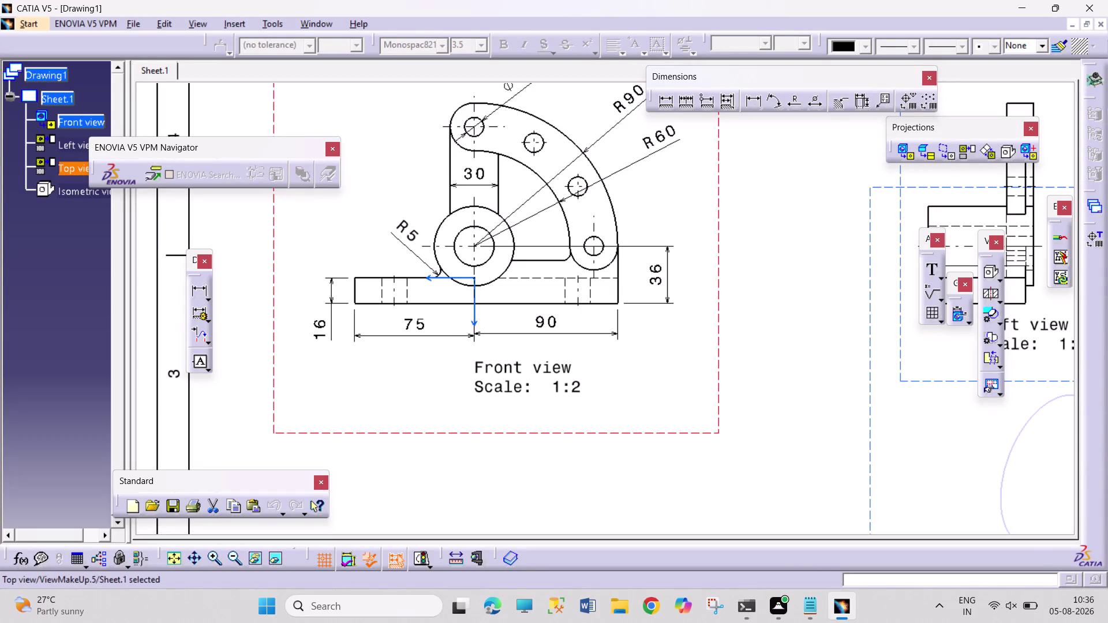
Add an R15 radius dimension to the lower-right arc and drag the R5 label outward.
click(798, 98)
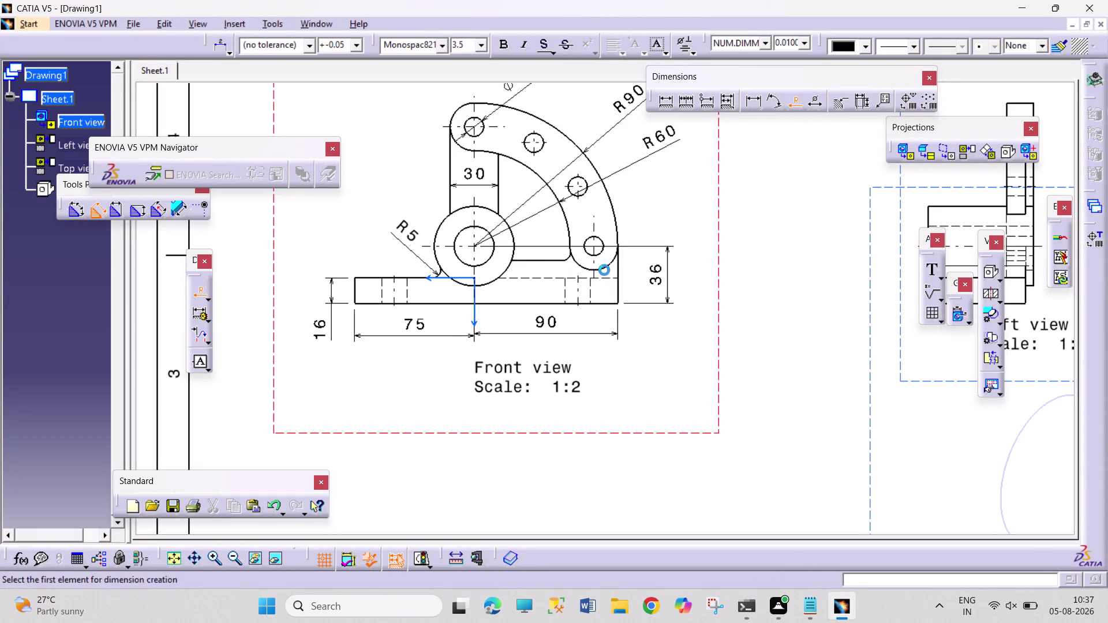
click(607, 266)
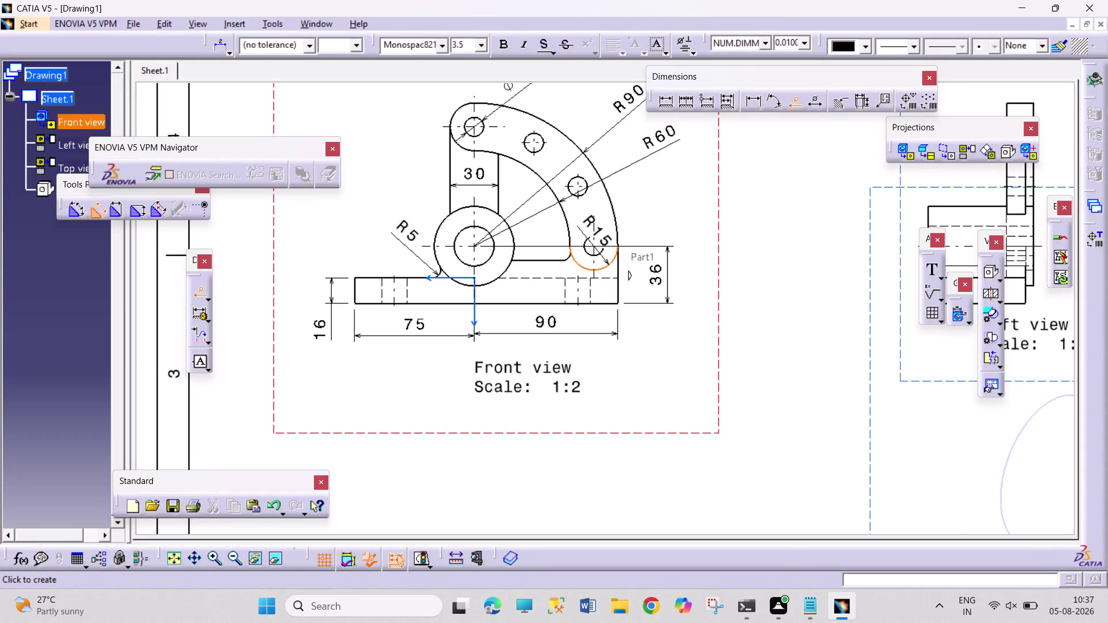
click(675, 232)
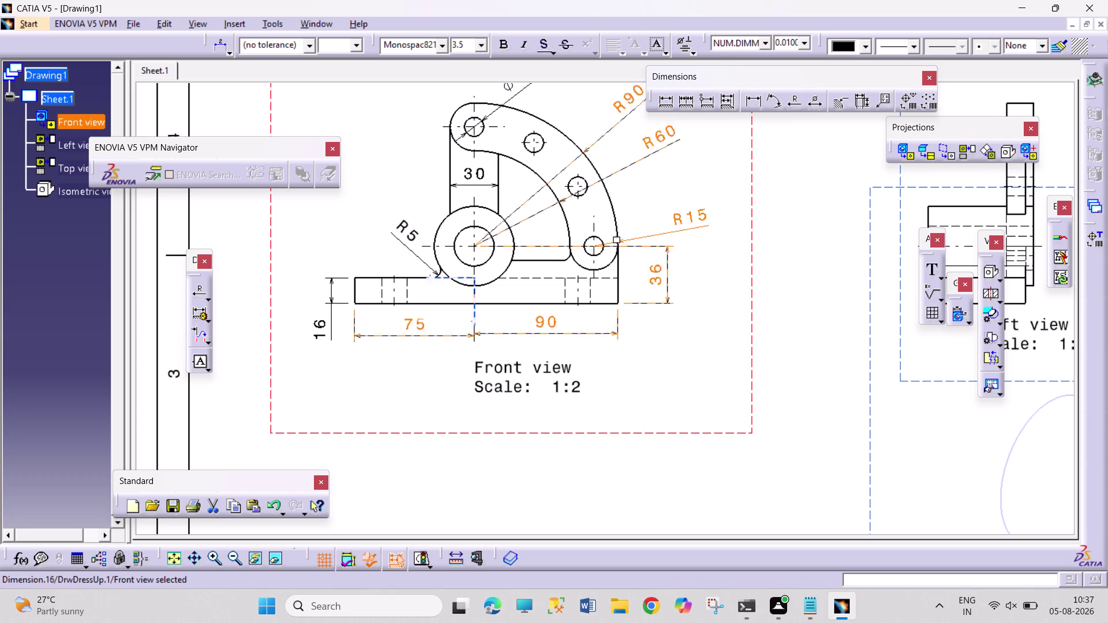
drag(412, 226, 400, 235)
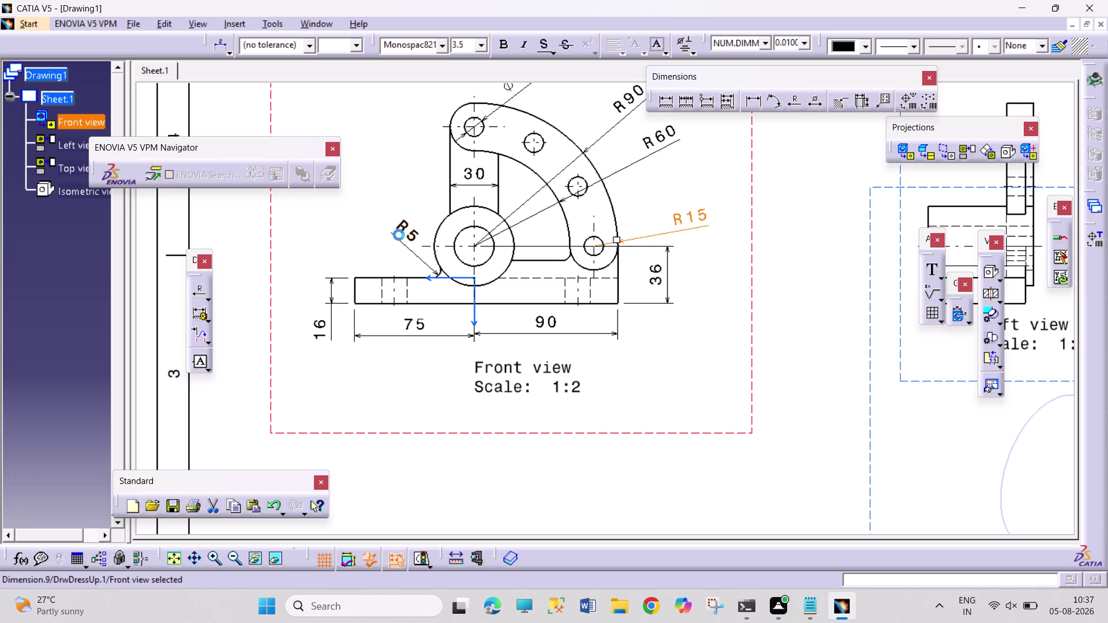
drag(399, 235, 387, 256)
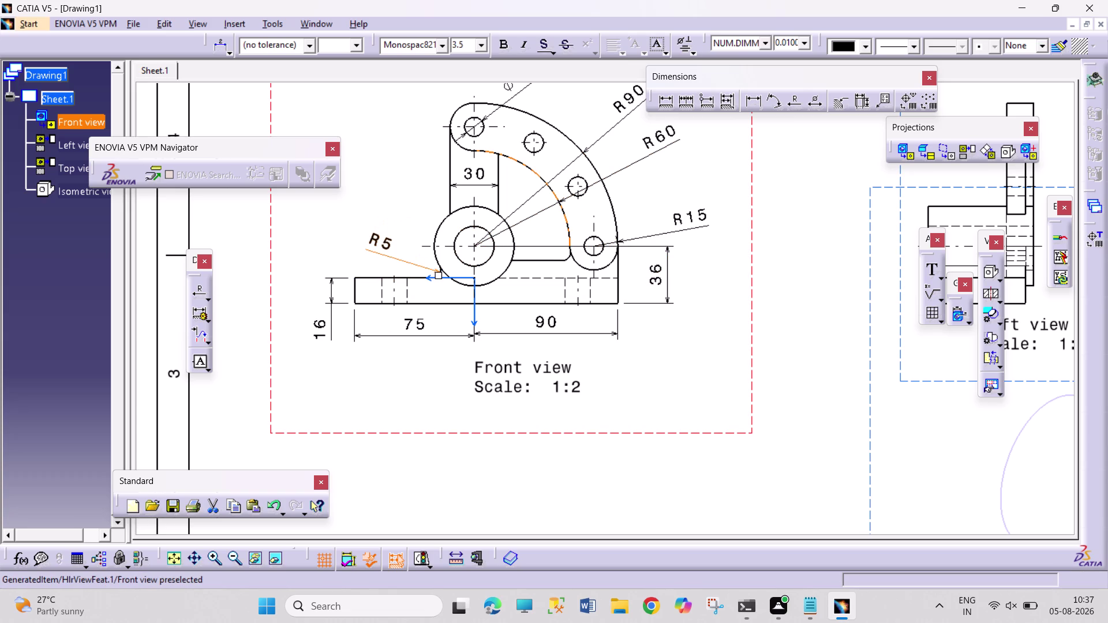
Add an R25 radius dimension to the central boss circle, discarding the stray R32.5.
click(793, 100)
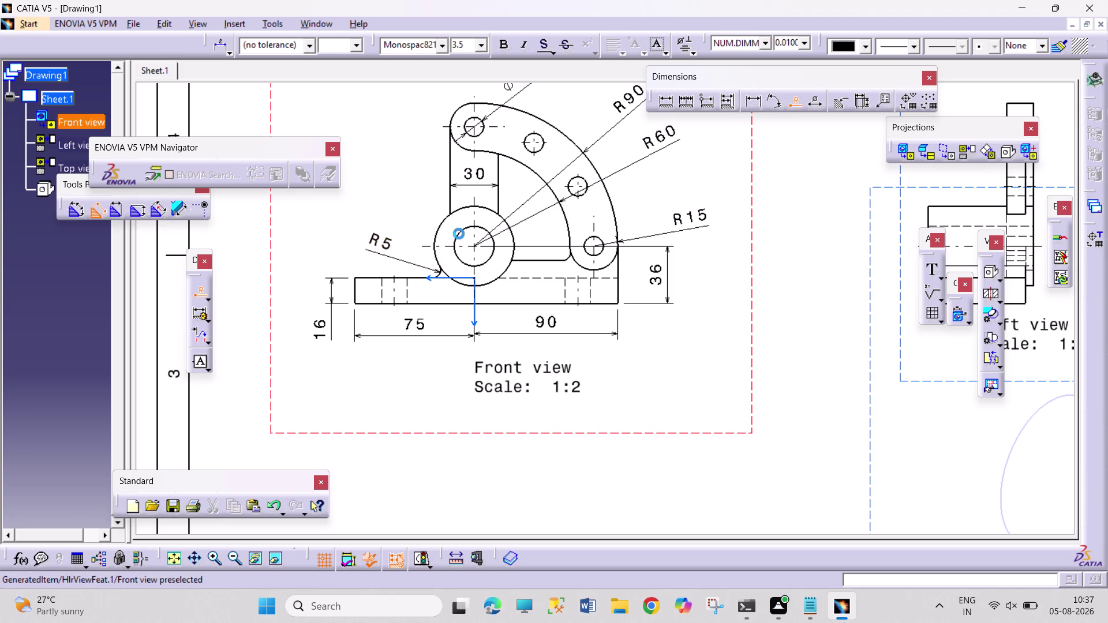
click(440, 223)
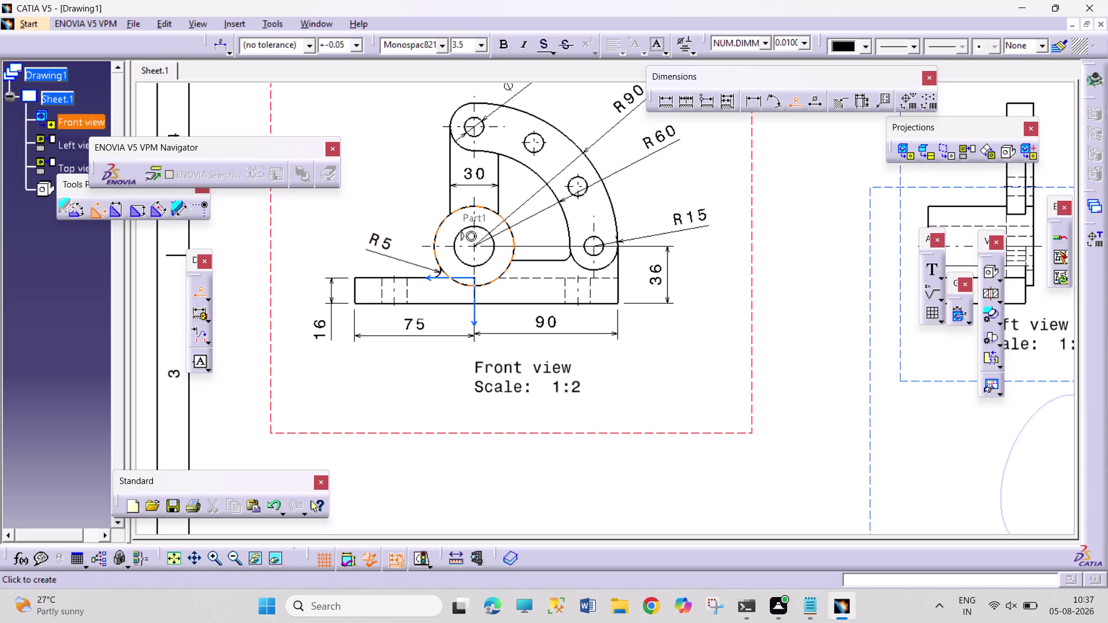
click(368, 204)
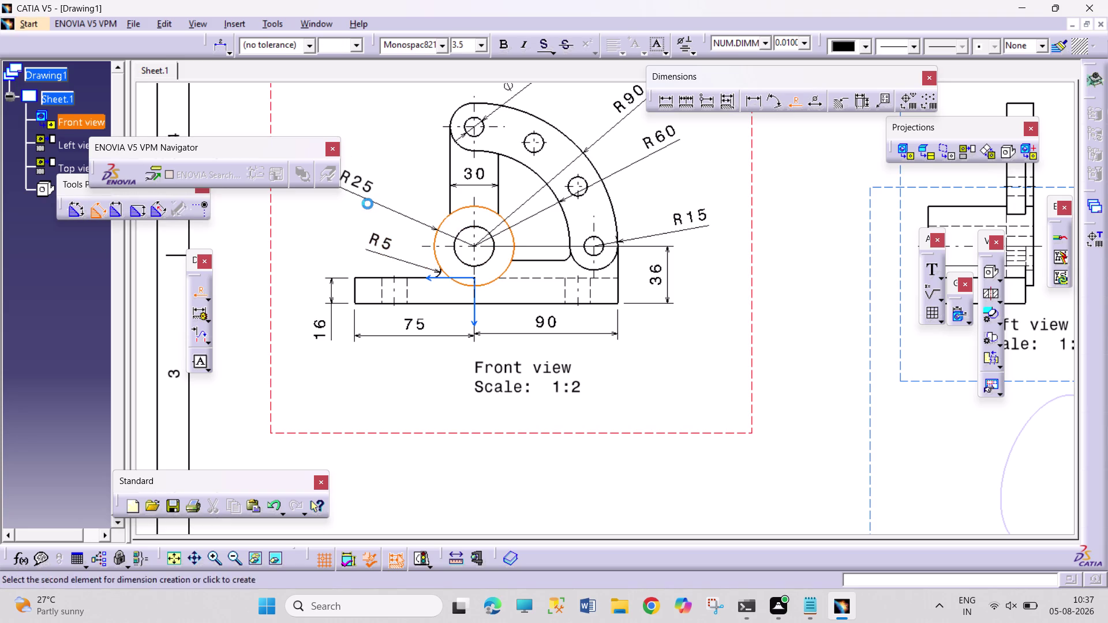
drag(797, 100, 791, 102)
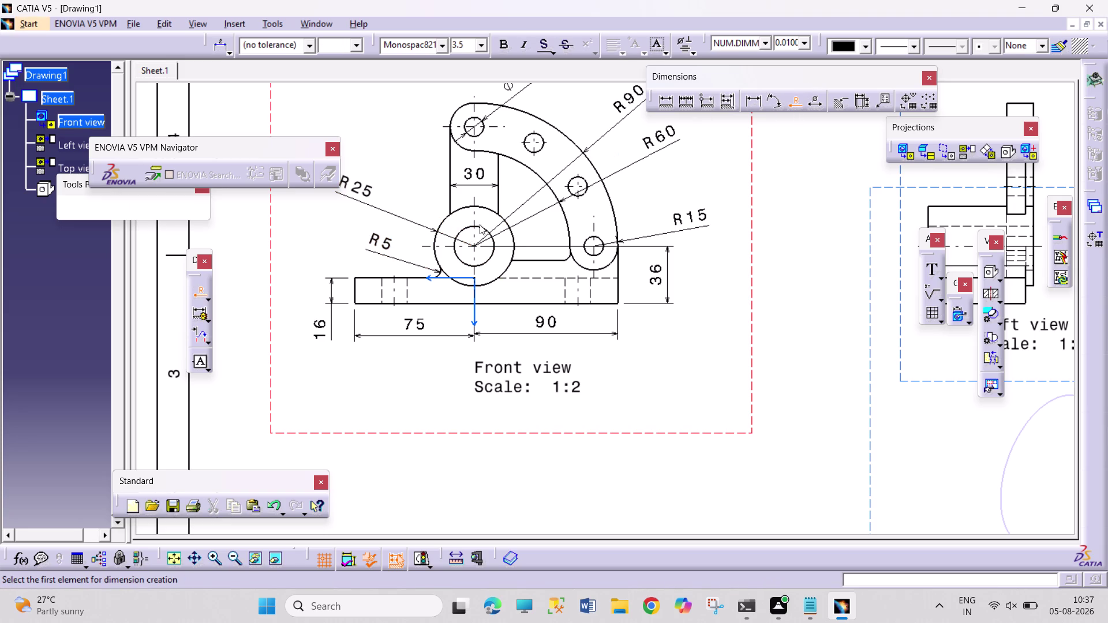
drag(472, 226, 466, 226)
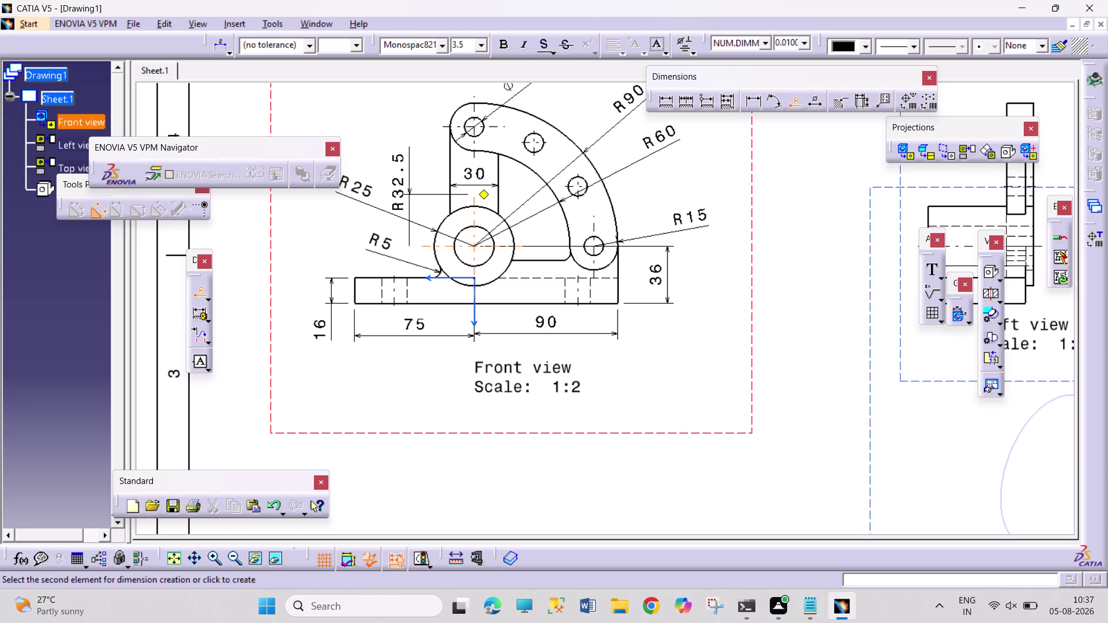
key(Escape)
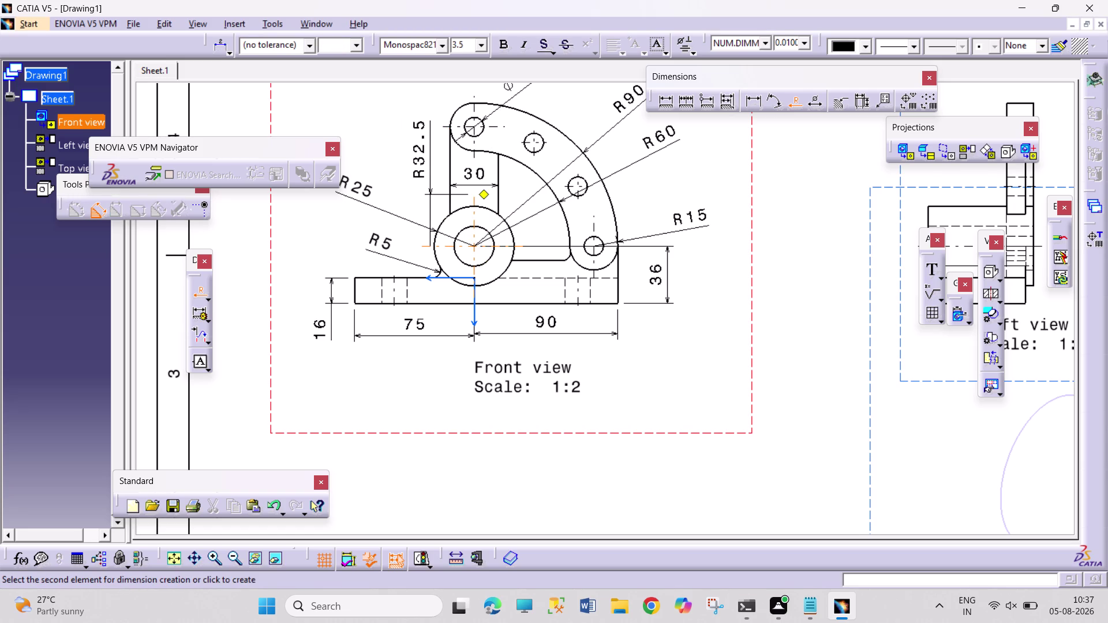
key(Escape)
key(Escape)
key(Escape)
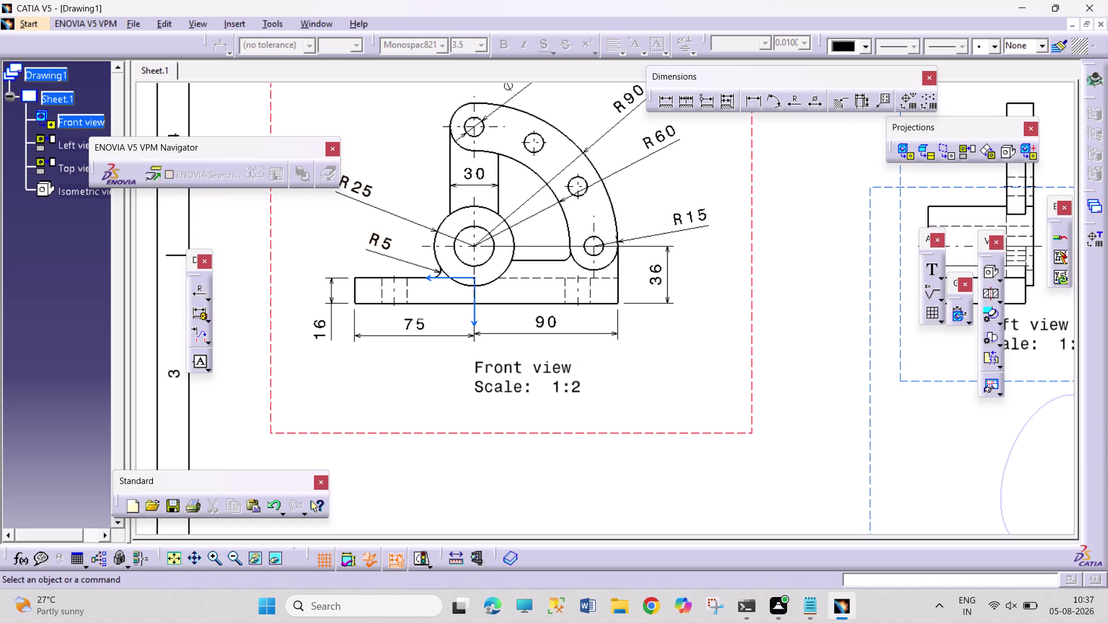
click(810, 104)
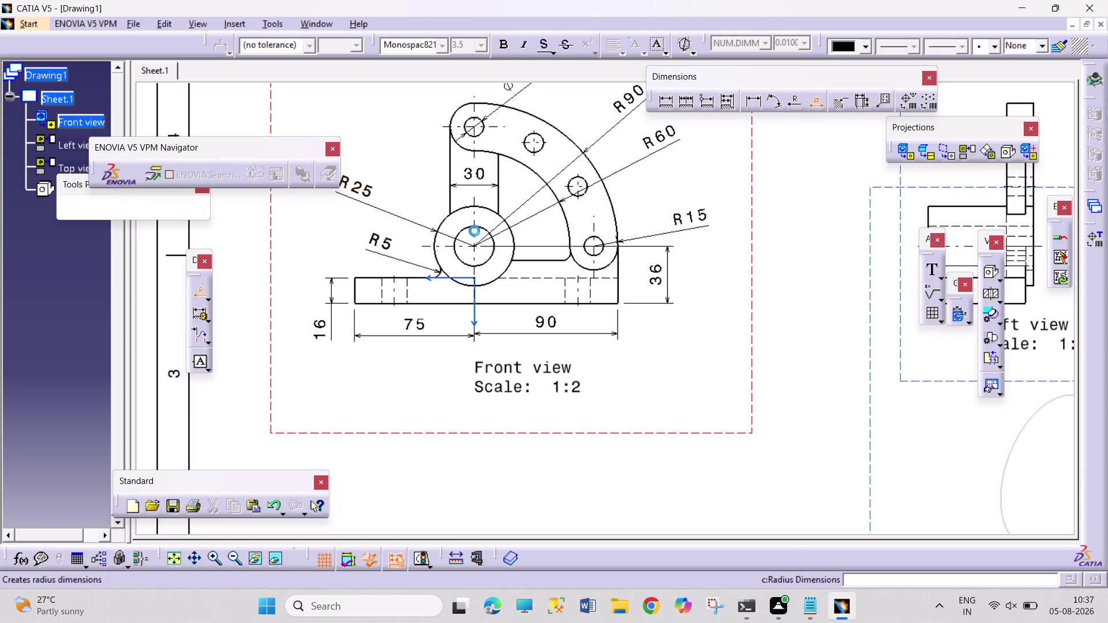
Dimension the central hole Ø25 and place a 27 vertical height dimension to its right.
click(465, 229)
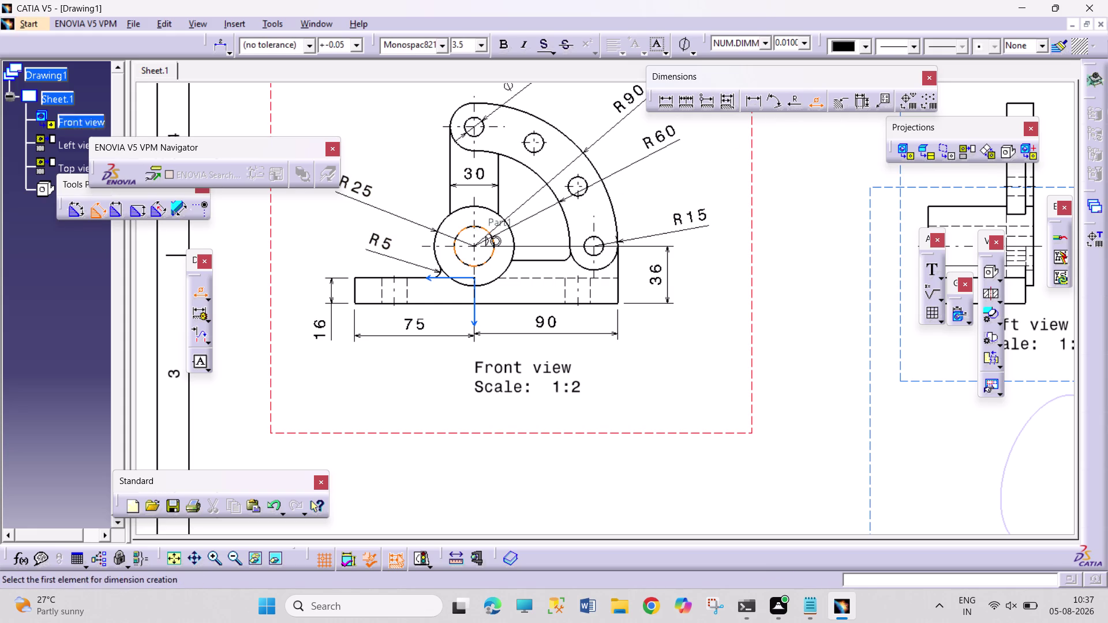
click(399, 182)
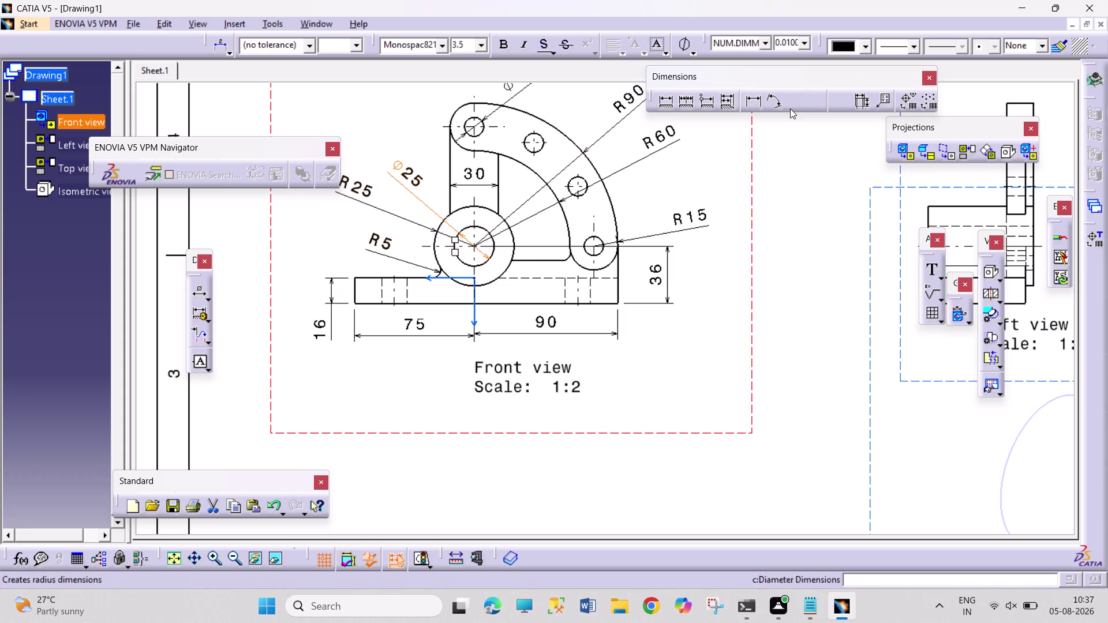
click(753, 98)
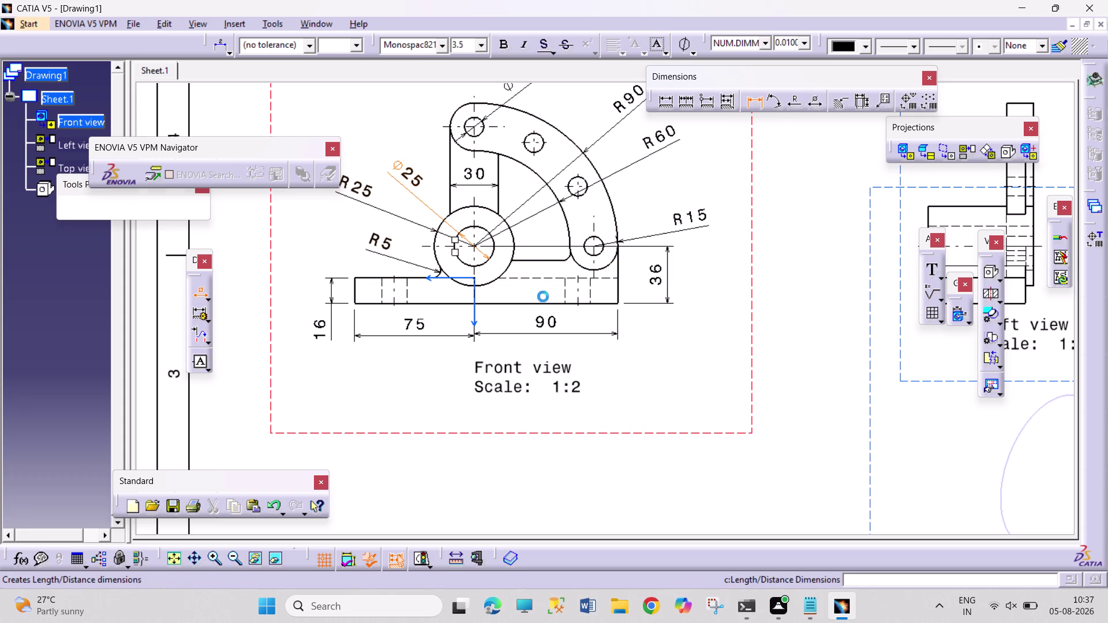
click(542, 259)
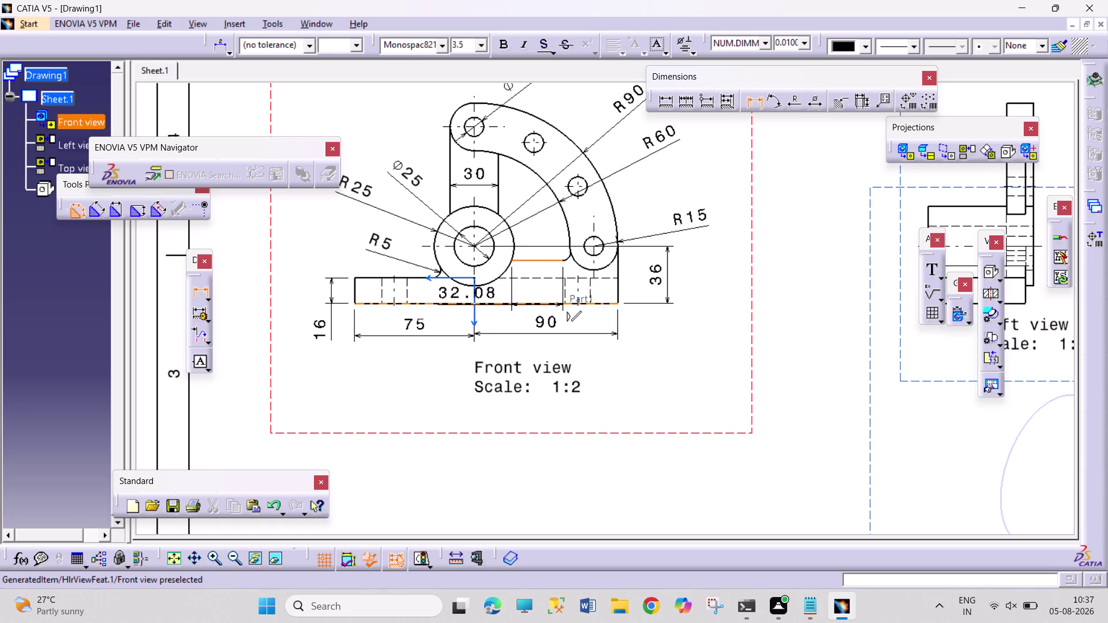
click(547, 302)
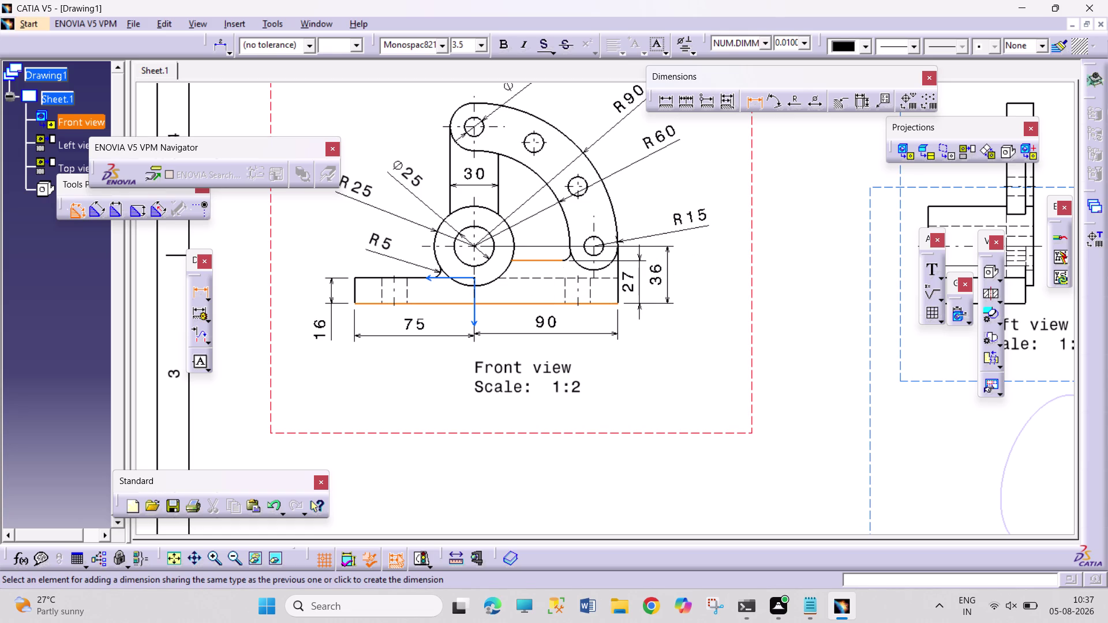
click(641, 278)
drag(655, 266, 711, 271)
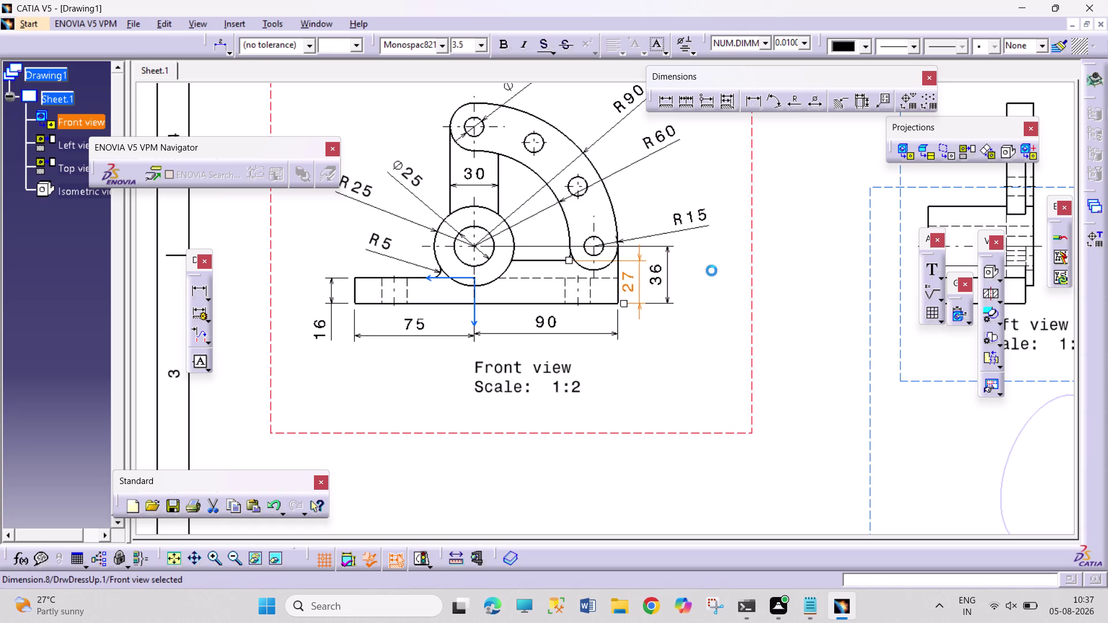
drag(712, 271, 714, 270)
drag(659, 276, 697, 276)
drag(631, 281, 653, 280)
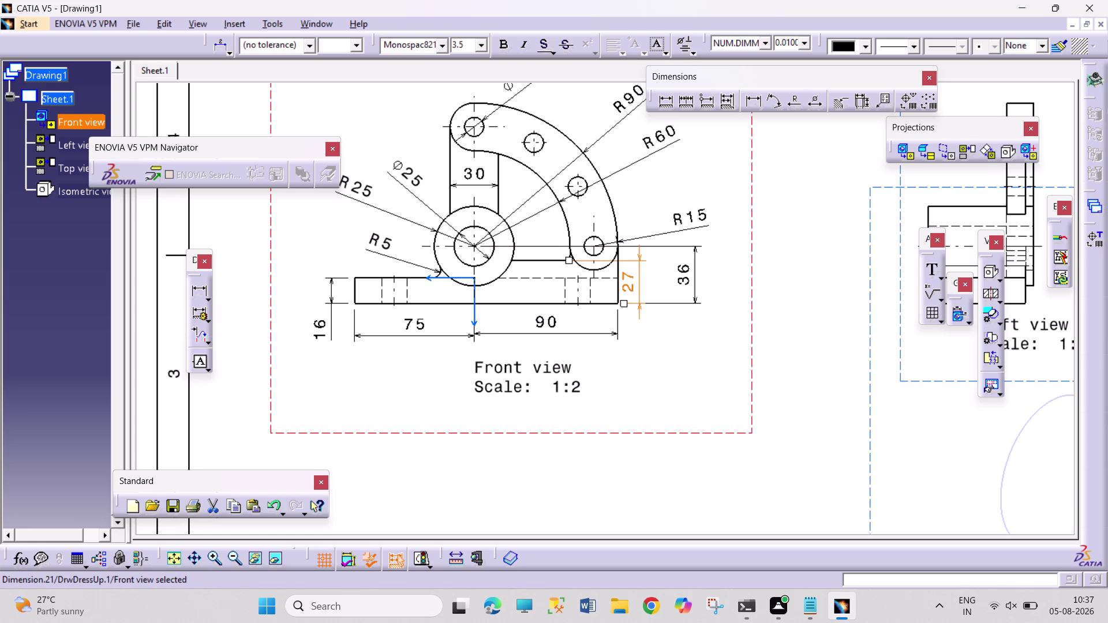
drag(632, 286, 643, 285)
click(666, 364)
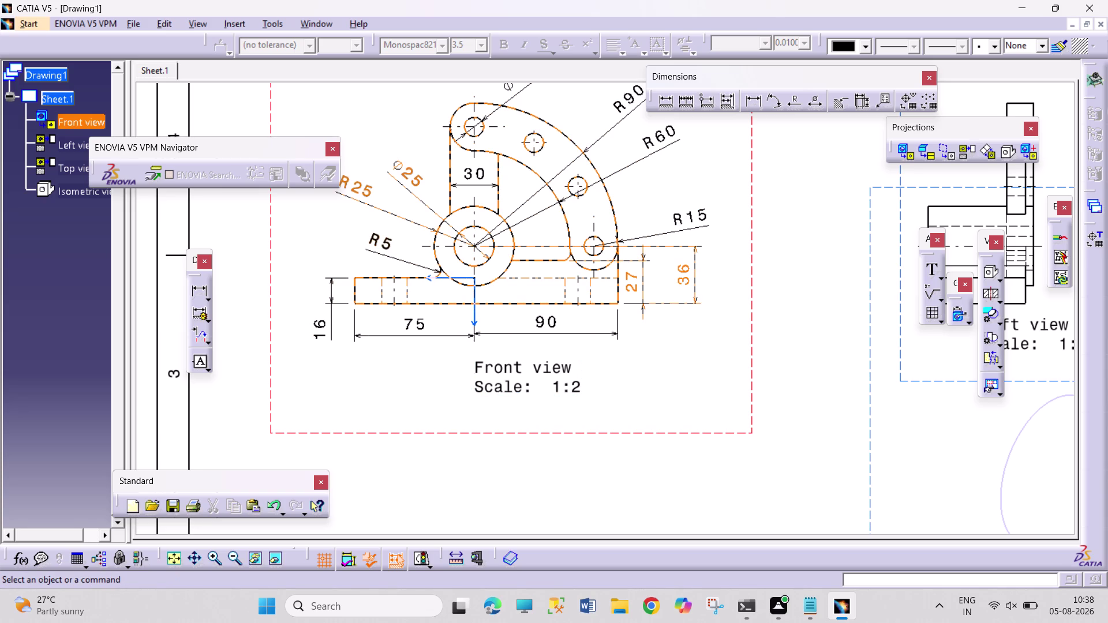
Add the 56 vertical dimension on the left side of the top view.
middle_drag(735, 499, 723, 290)
middle_drag(716, 396, 717, 392)
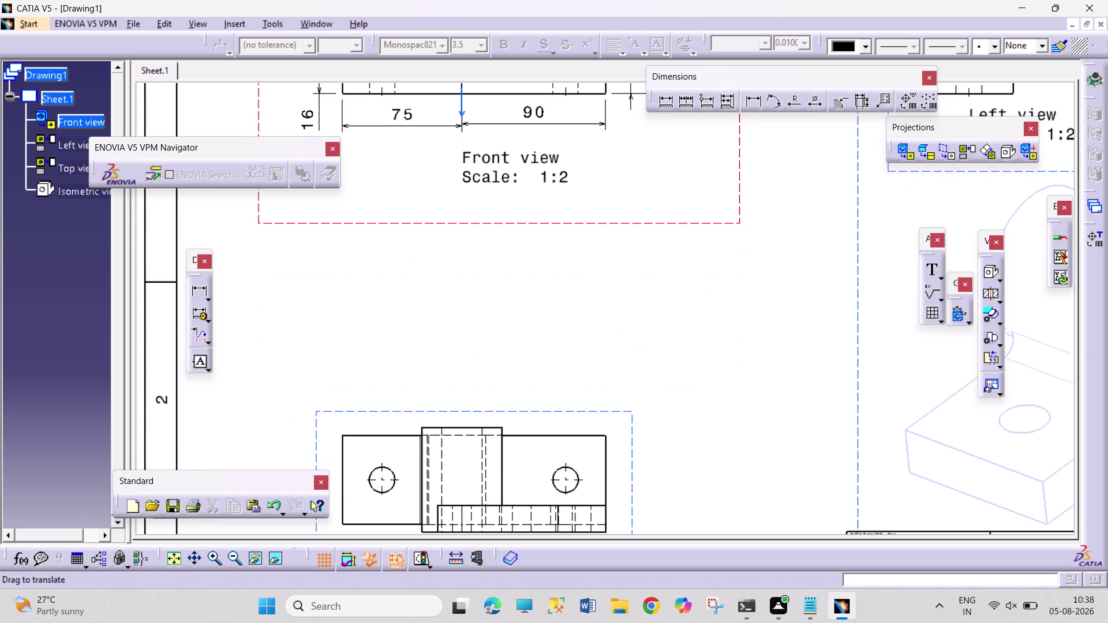
middle_drag(716, 392, 716, 291)
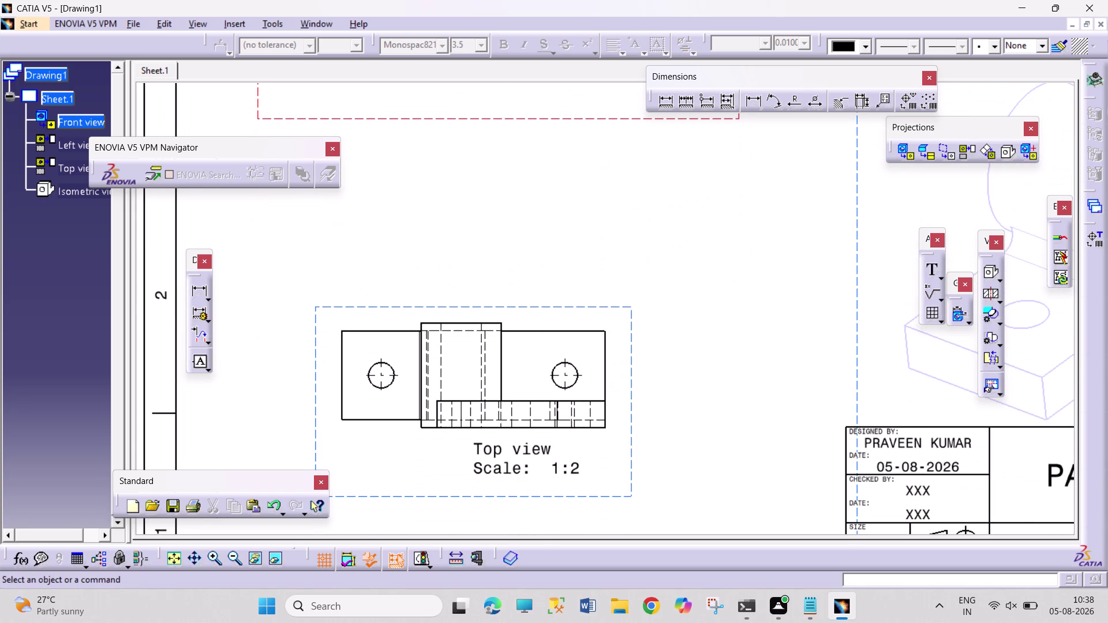
click(672, 99)
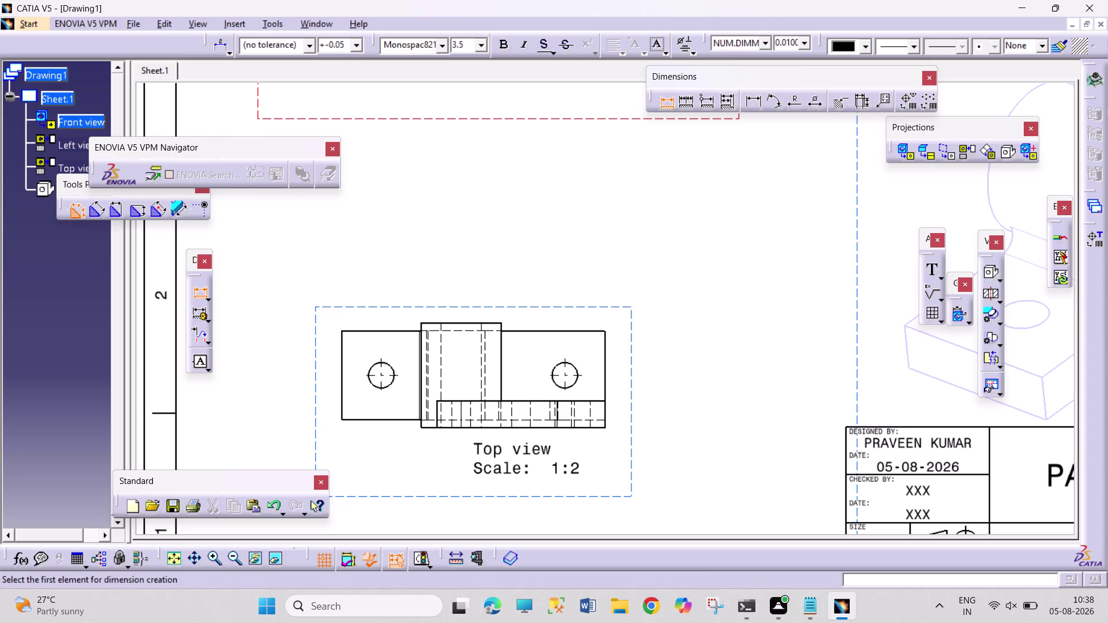
click(341, 368)
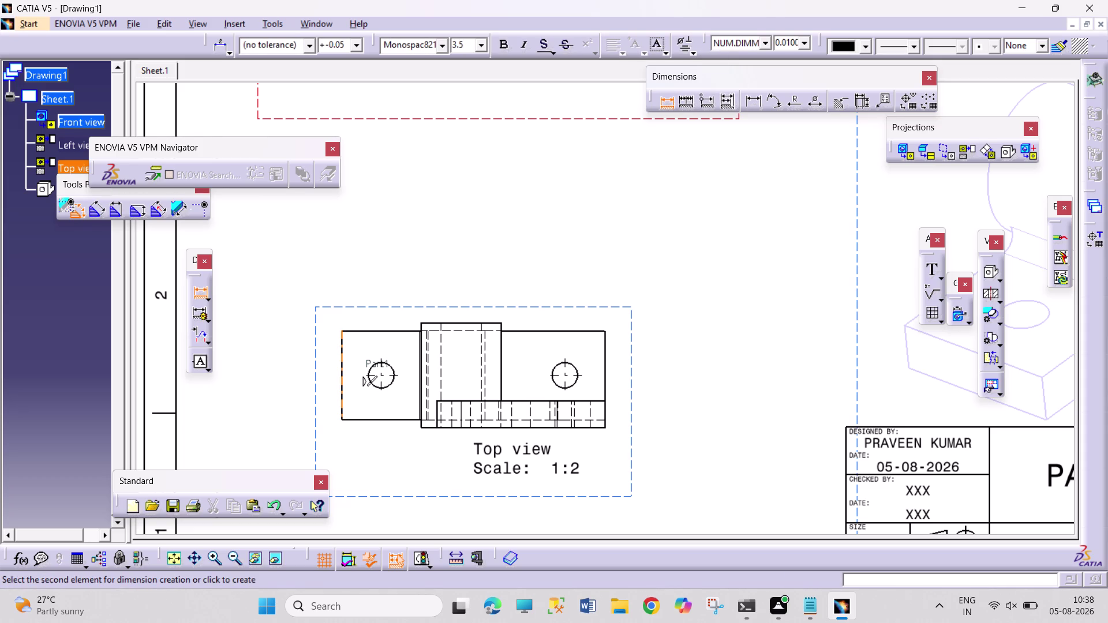
click(302, 366)
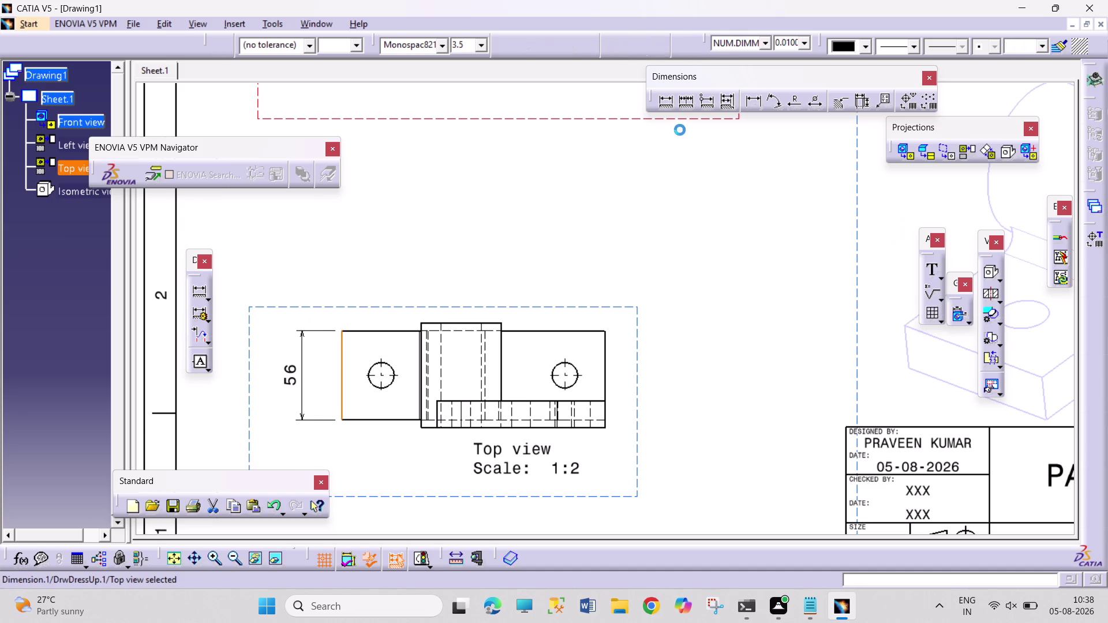
click(668, 98)
Add the 165 overall length dimension above the top view.
click(750, 102)
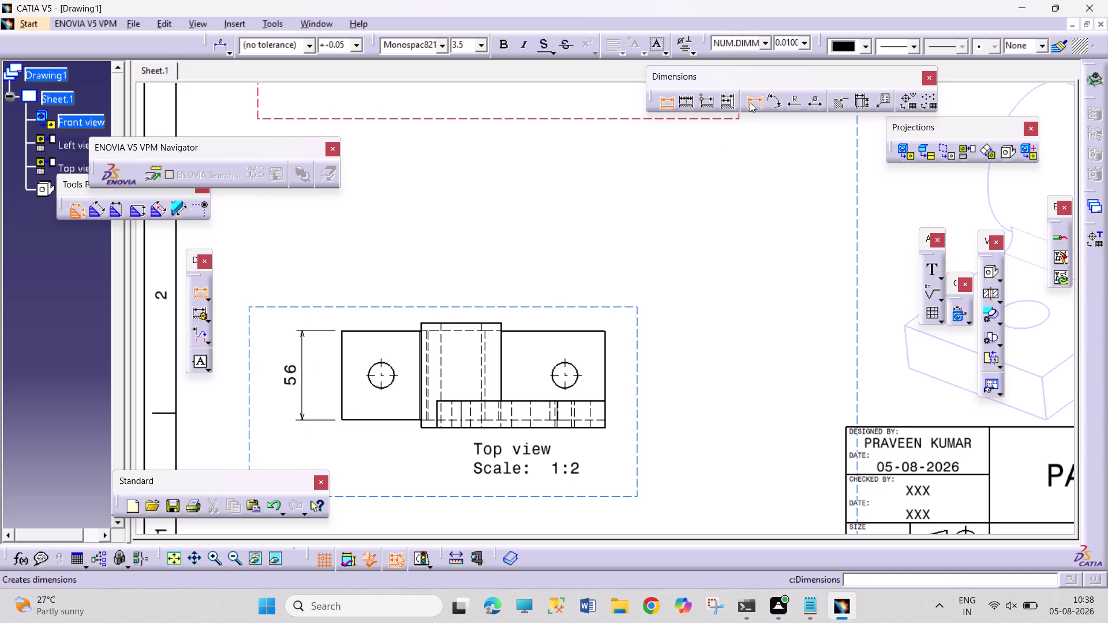
click(342, 361)
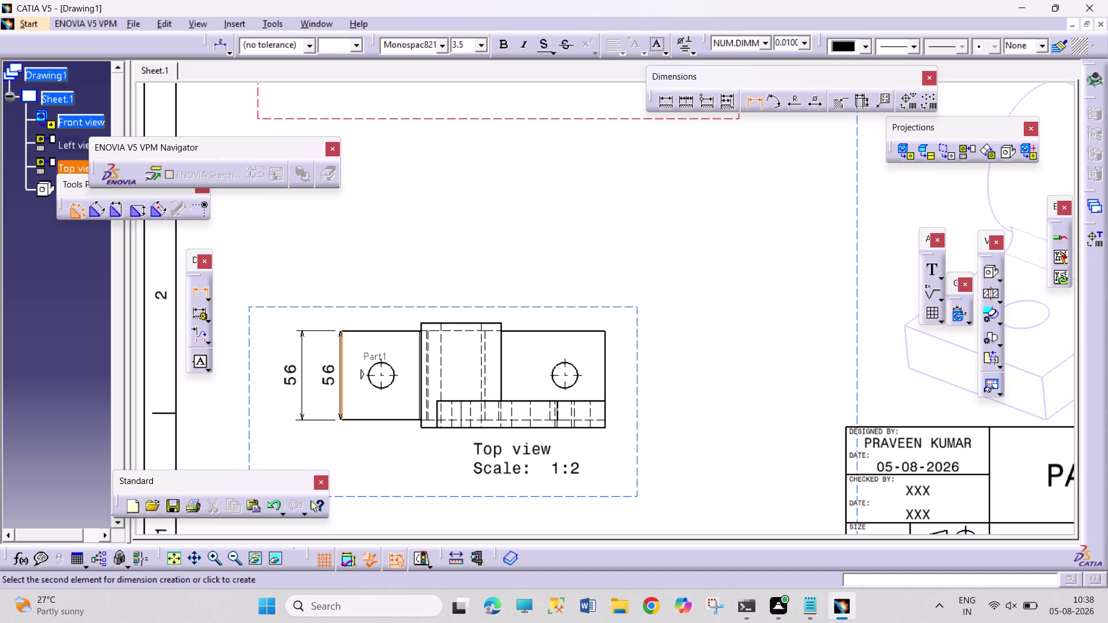
click(604, 366)
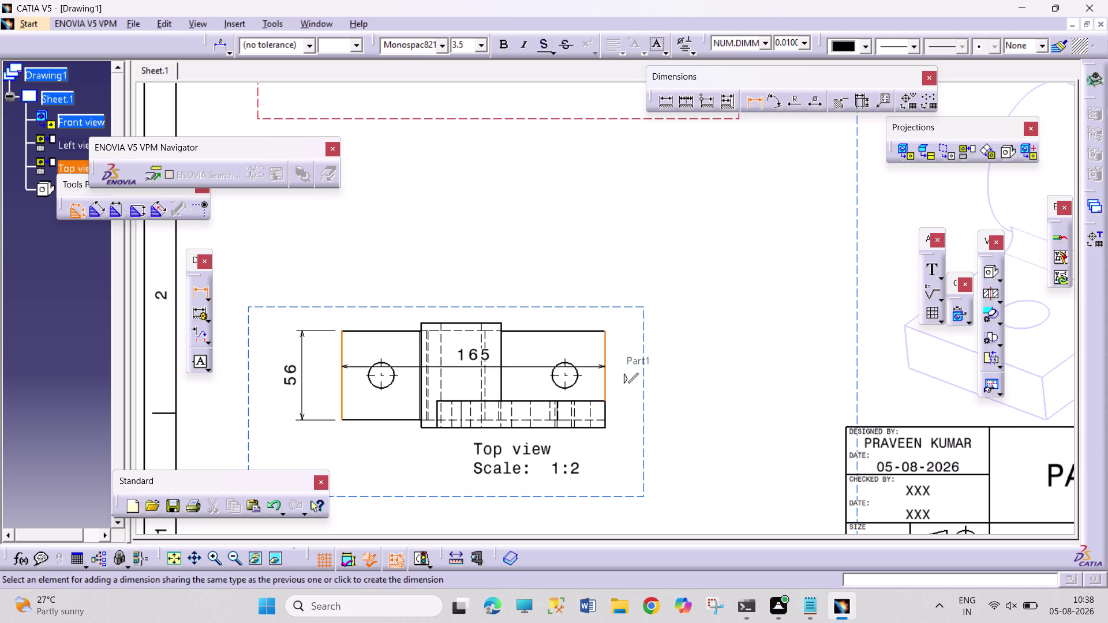
click(494, 261)
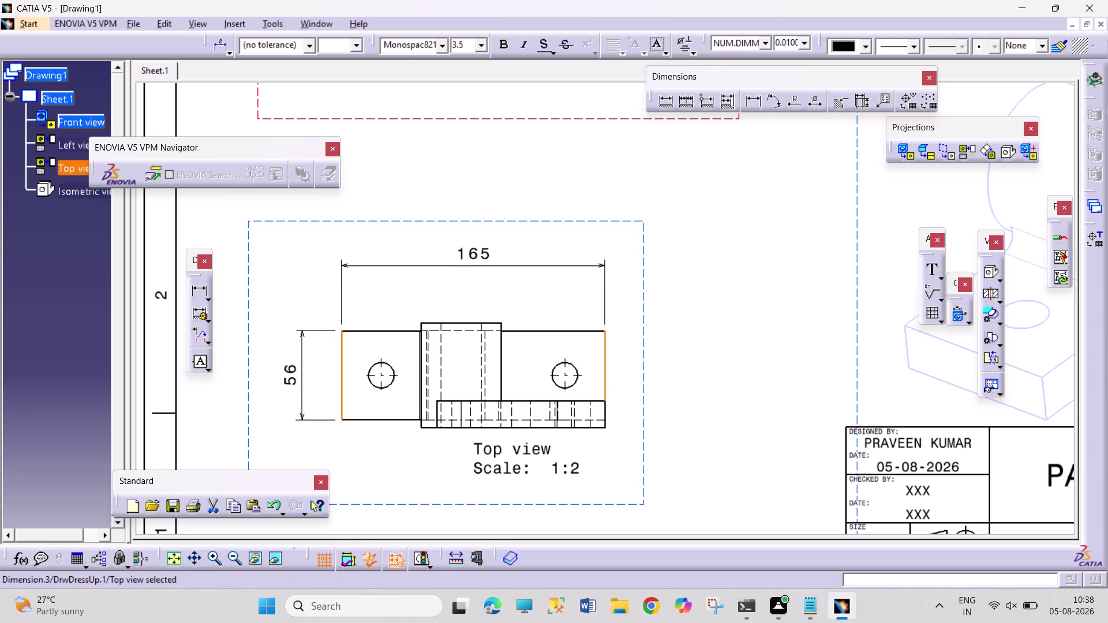
click(809, 105)
click(797, 104)
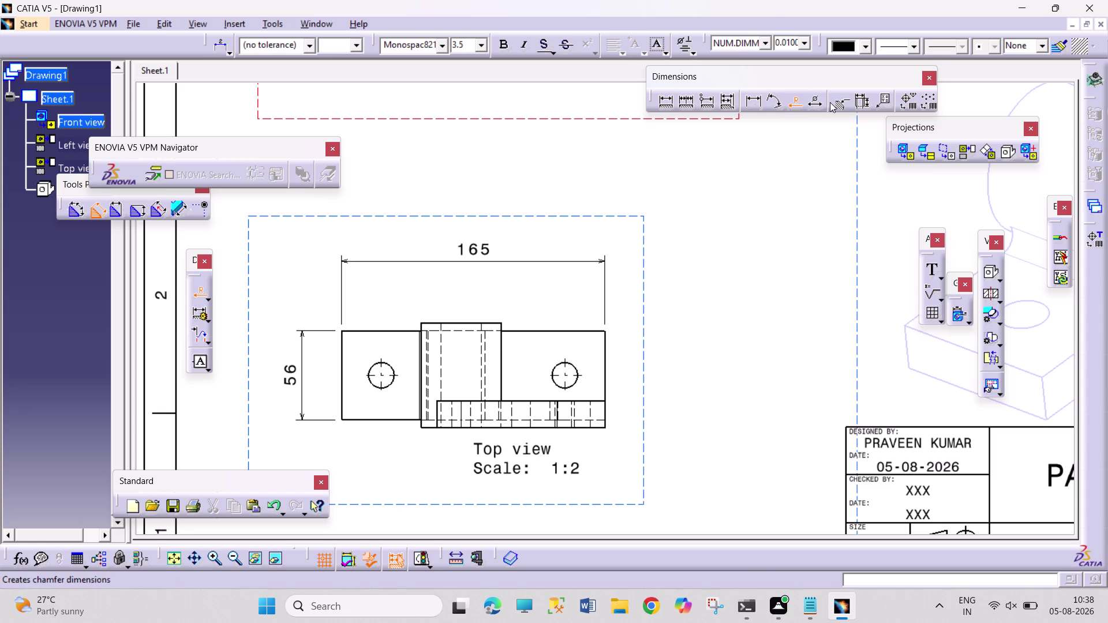
Place a Ø16 diameter on the top view's right-hand hole, then pan to the left view.
click(816, 101)
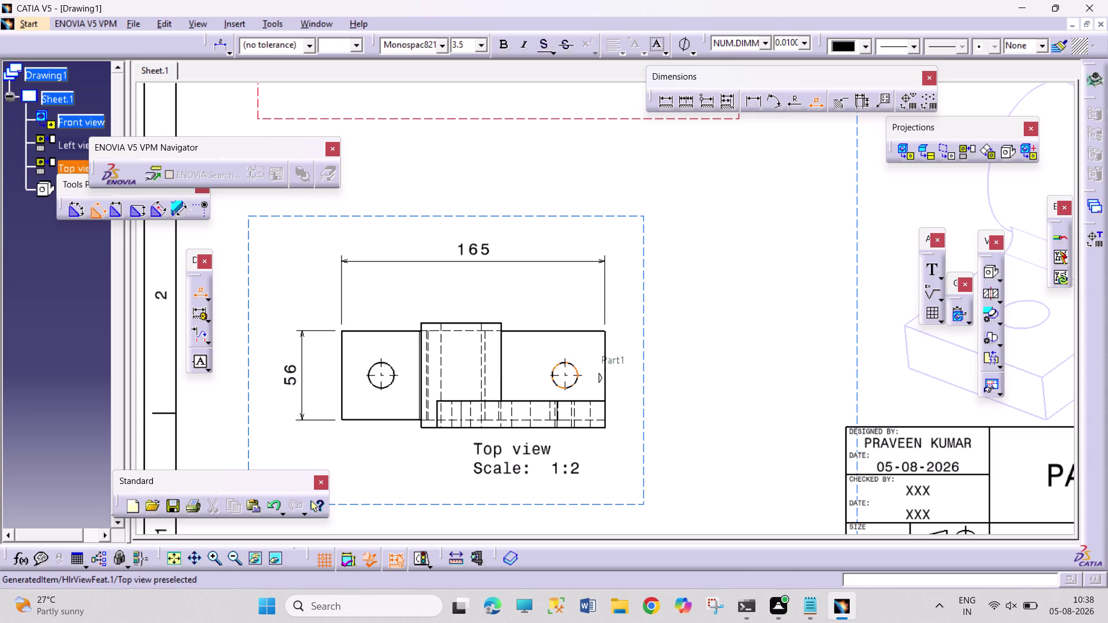
click(577, 369)
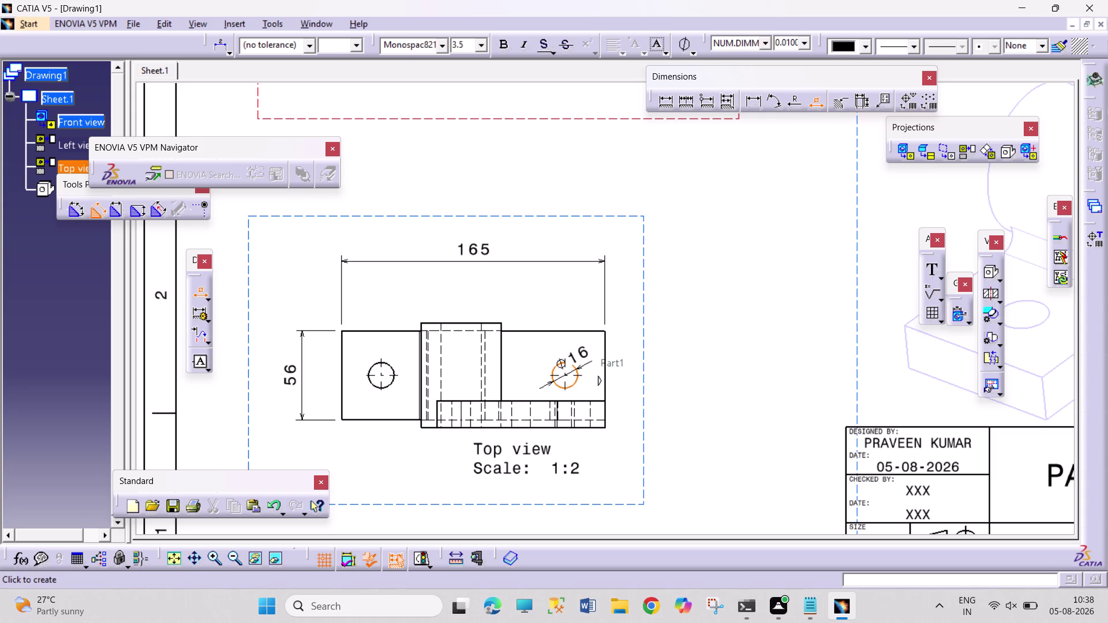
click(666, 324)
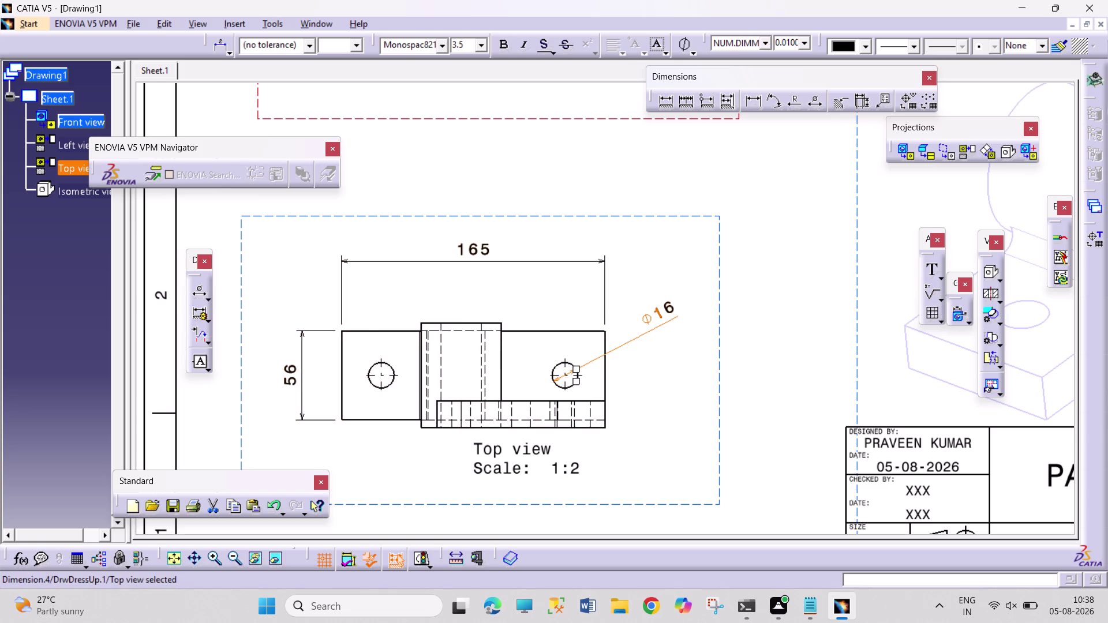
middle_drag(834, 263, 827, 264)
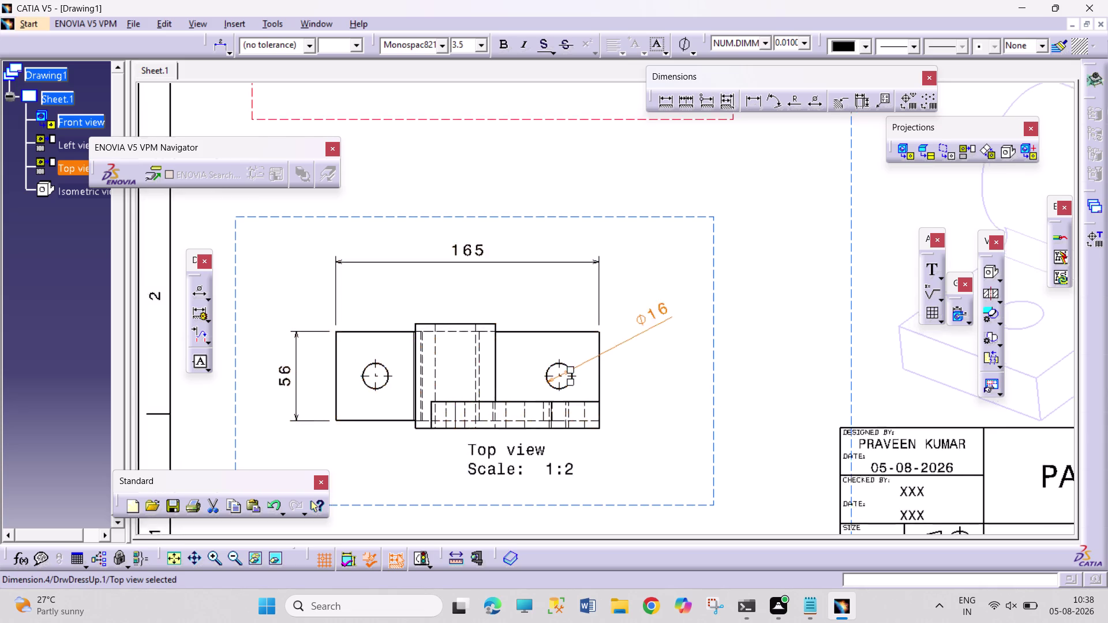
middle_drag(827, 264, 602, 445)
middle_drag(786, 379, 584, 497)
middle_drag(647, 438, 632, 498)
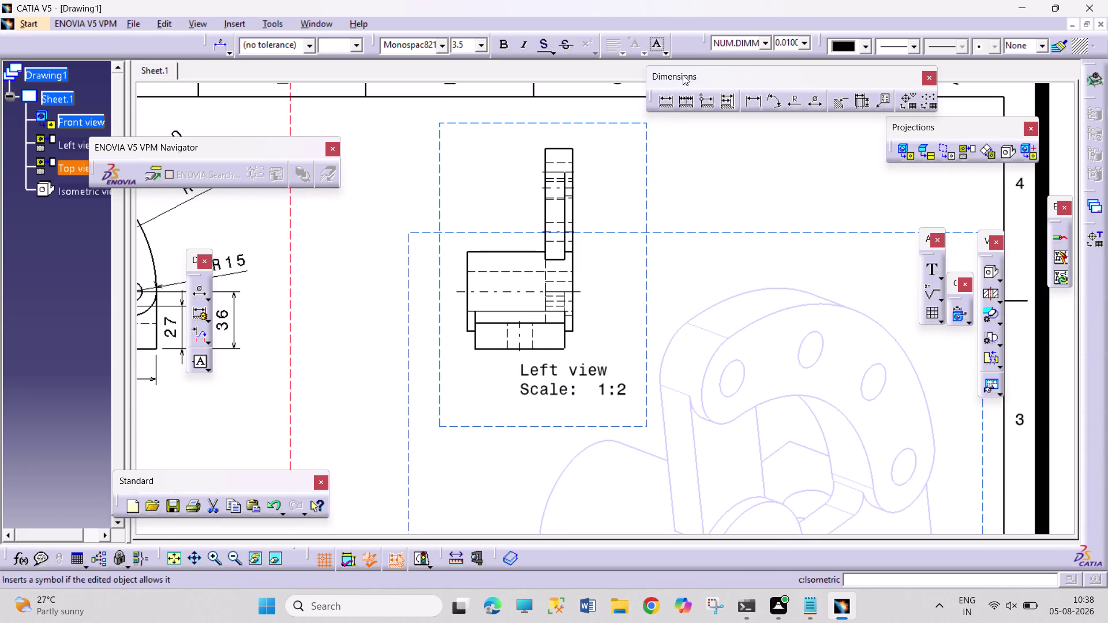
Add the 49 horizontal dimension across the top of the left view.
click(753, 106)
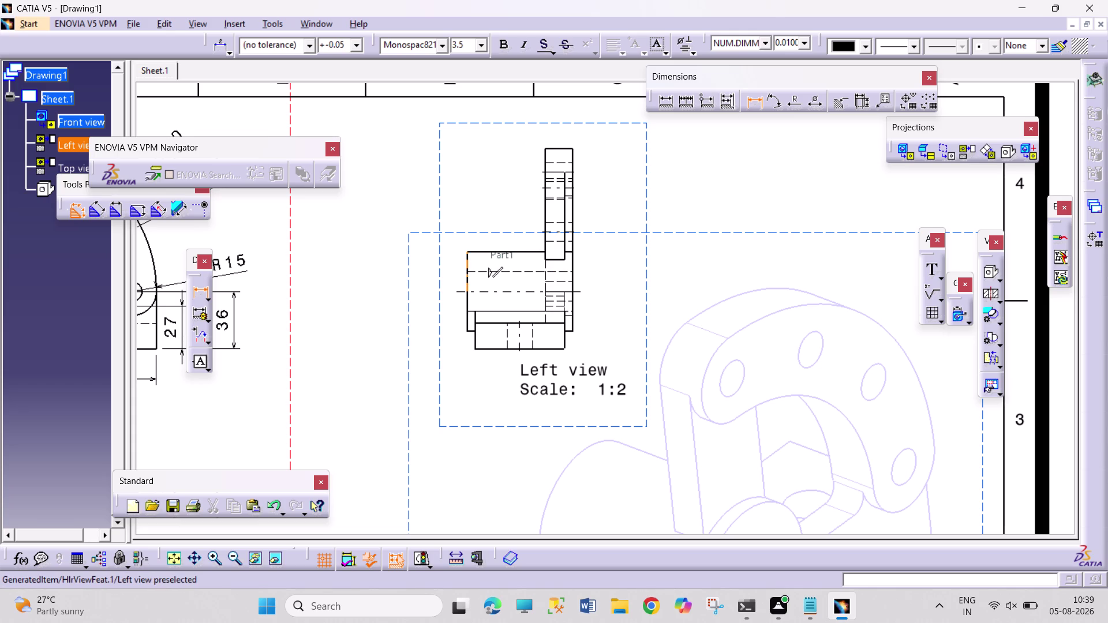
click(471, 261)
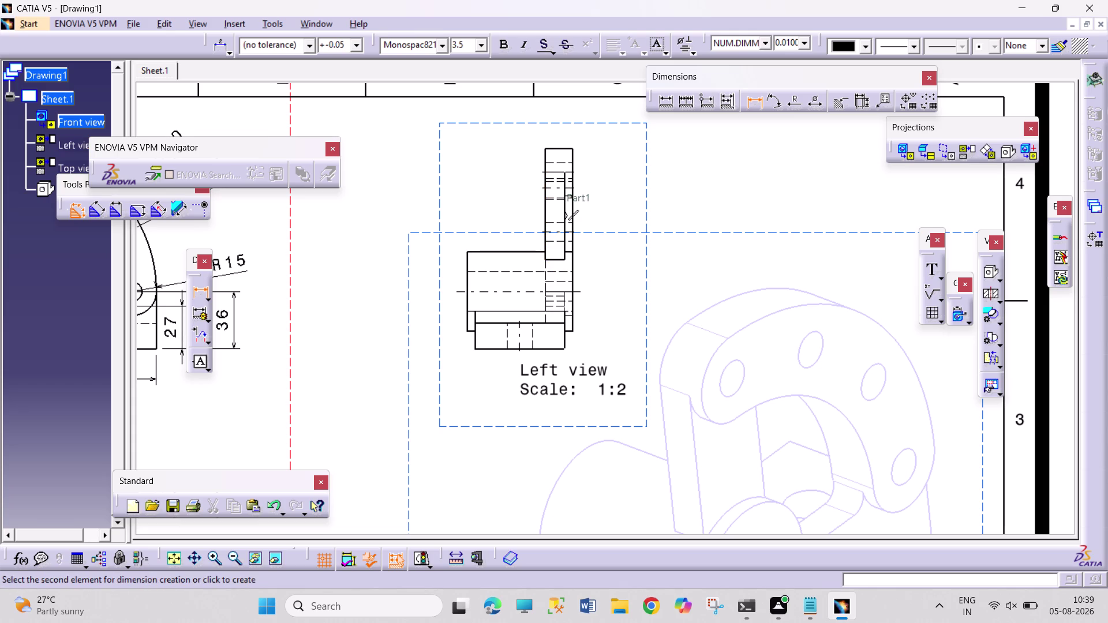
click(544, 206)
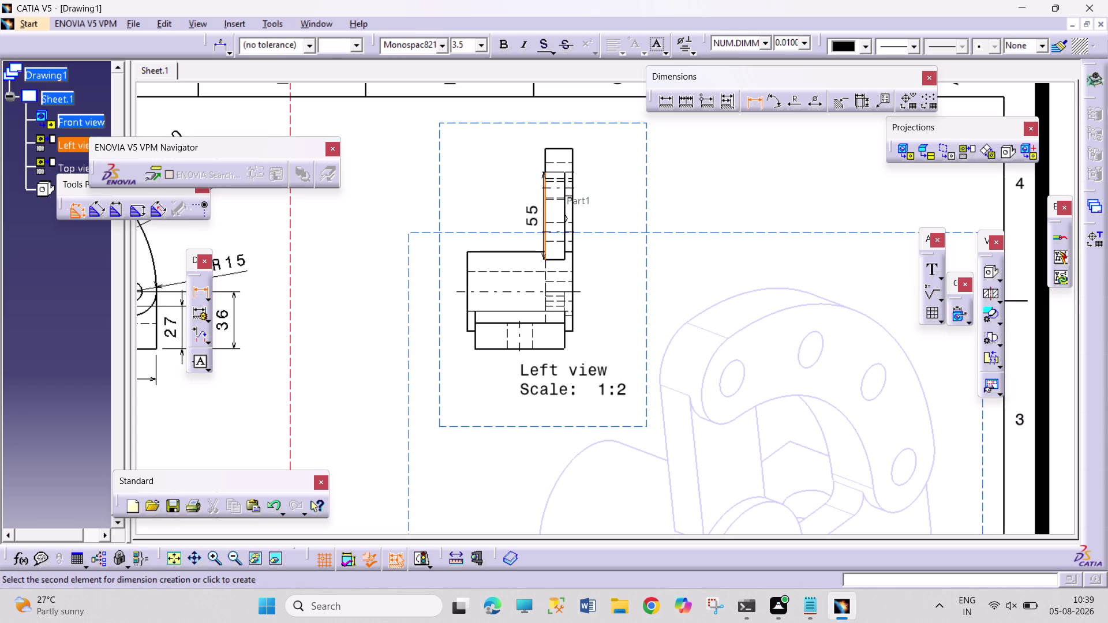
click(466, 267)
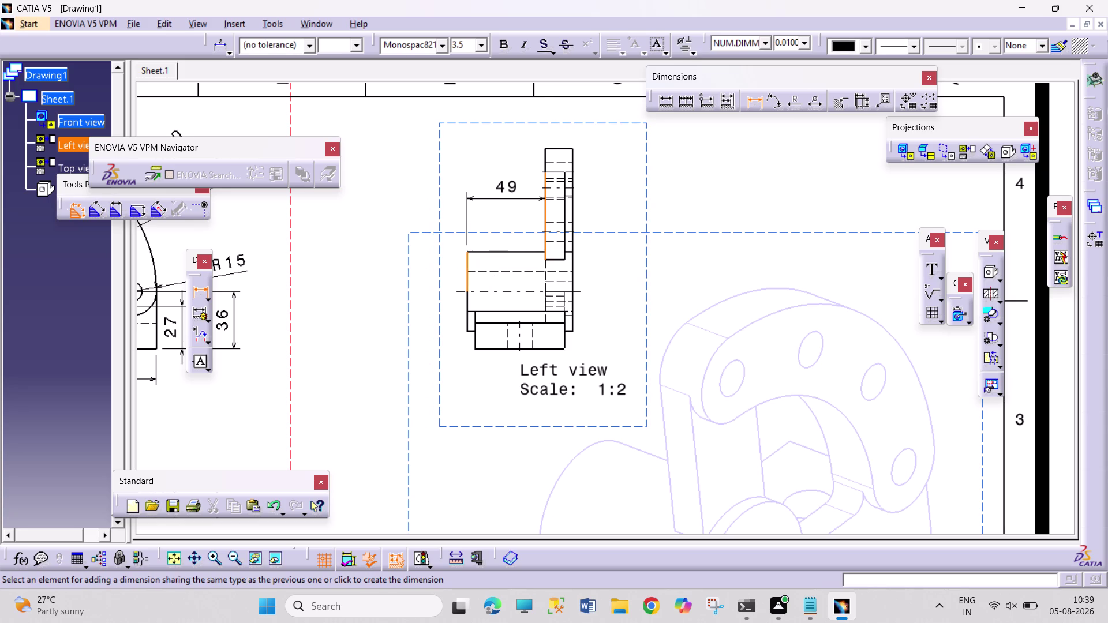
click(494, 197)
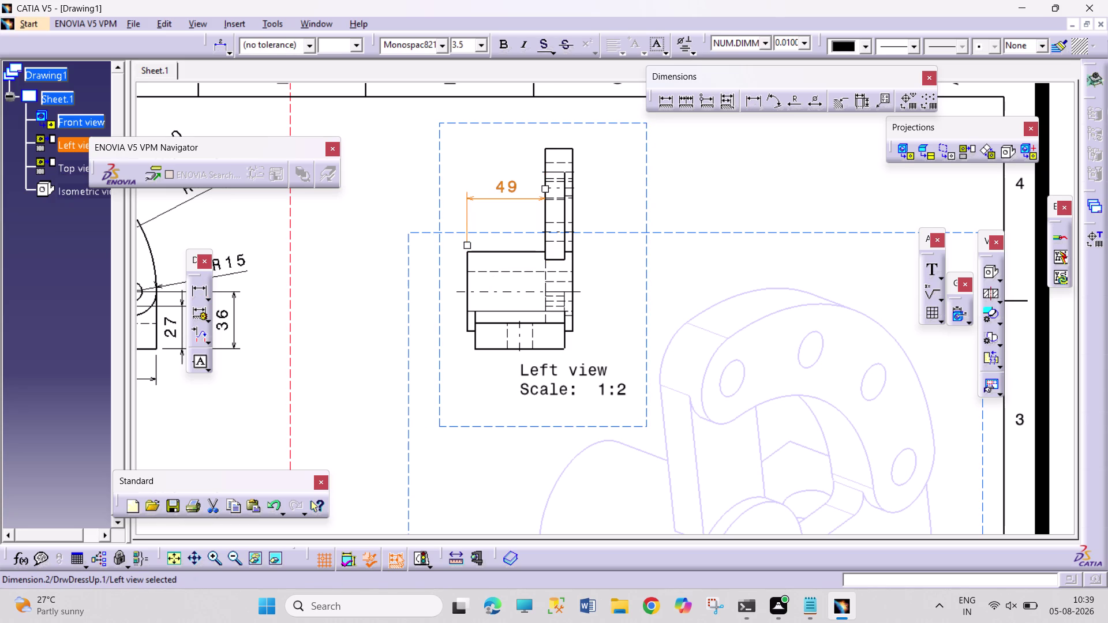
Add the 50 vertical height dimension on the left side of the left view.
click(757, 104)
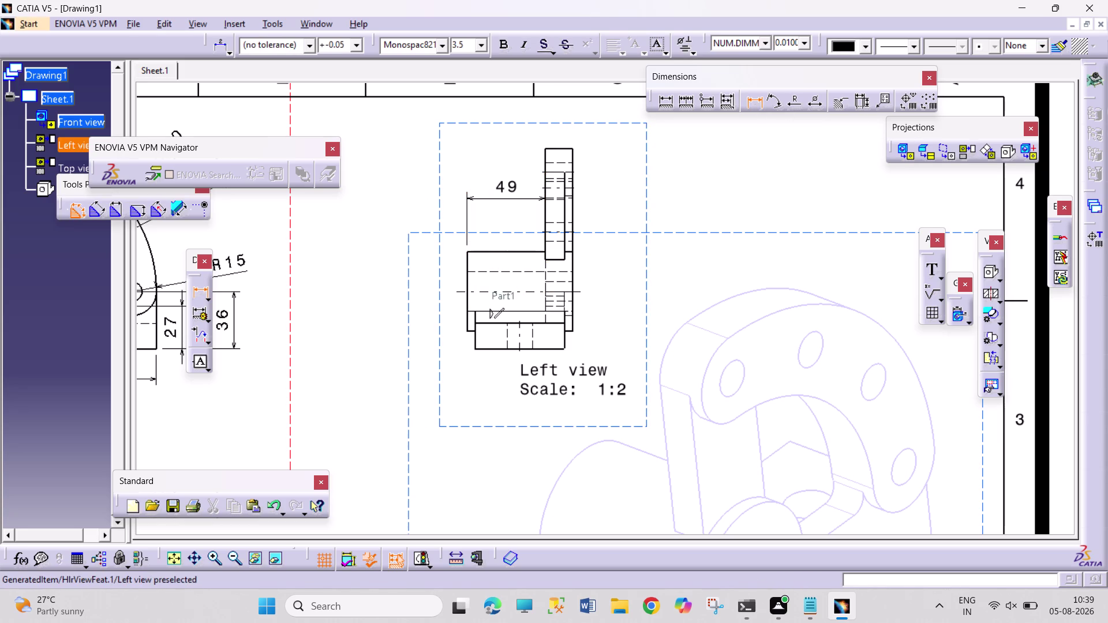
click(503, 253)
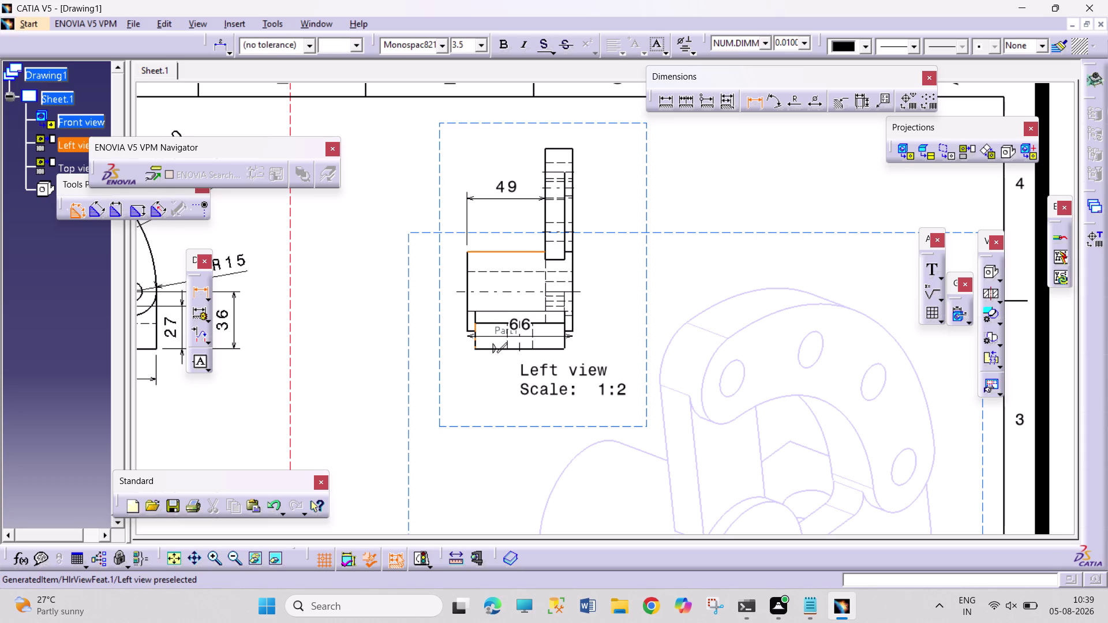
click(467, 332)
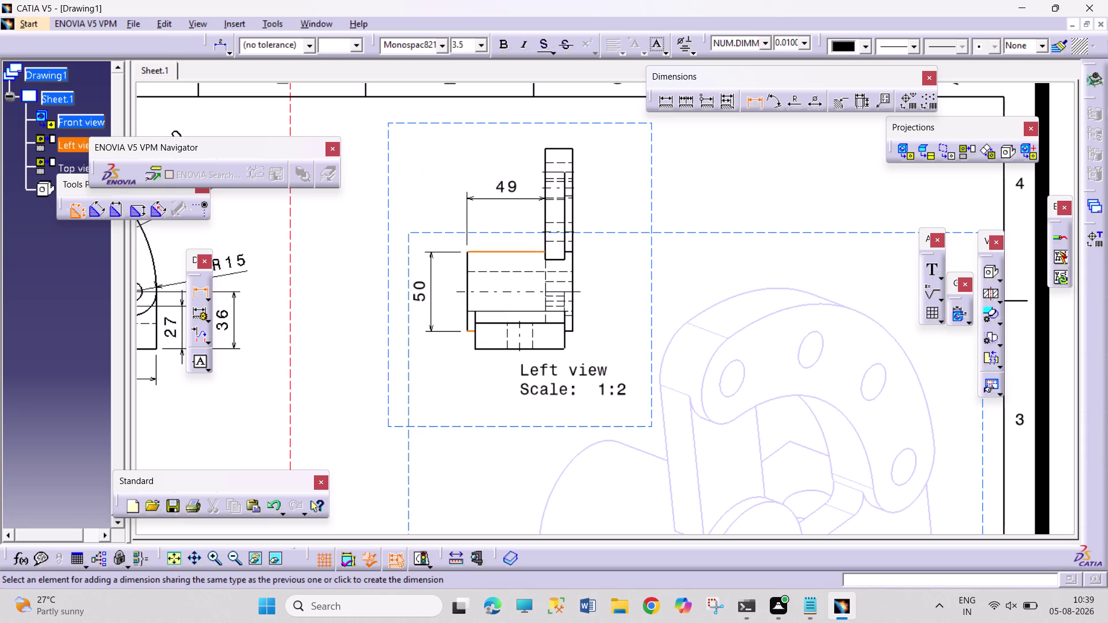
click(430, 290)
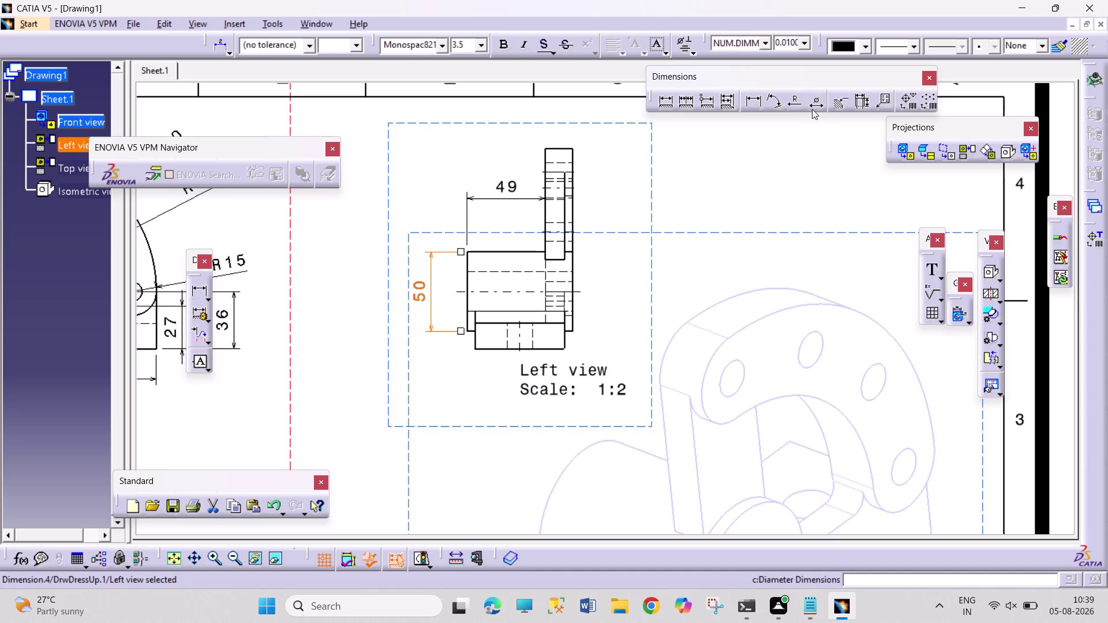
Add the 56 dimension below the left view and drag its caption beneath it.
click(752, 101)
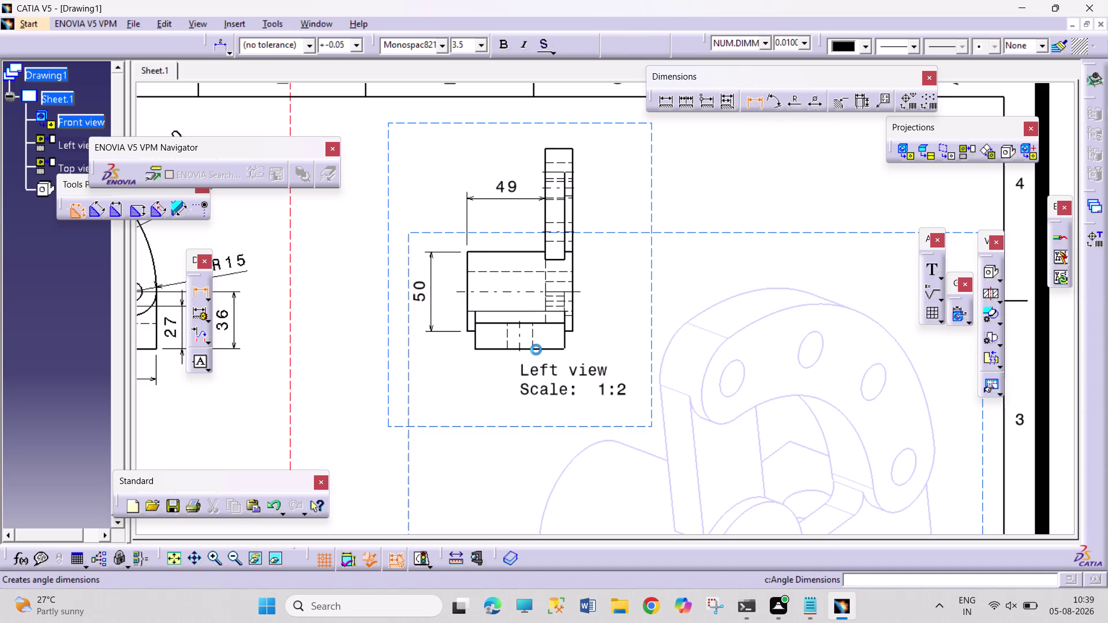
click(541, 349)
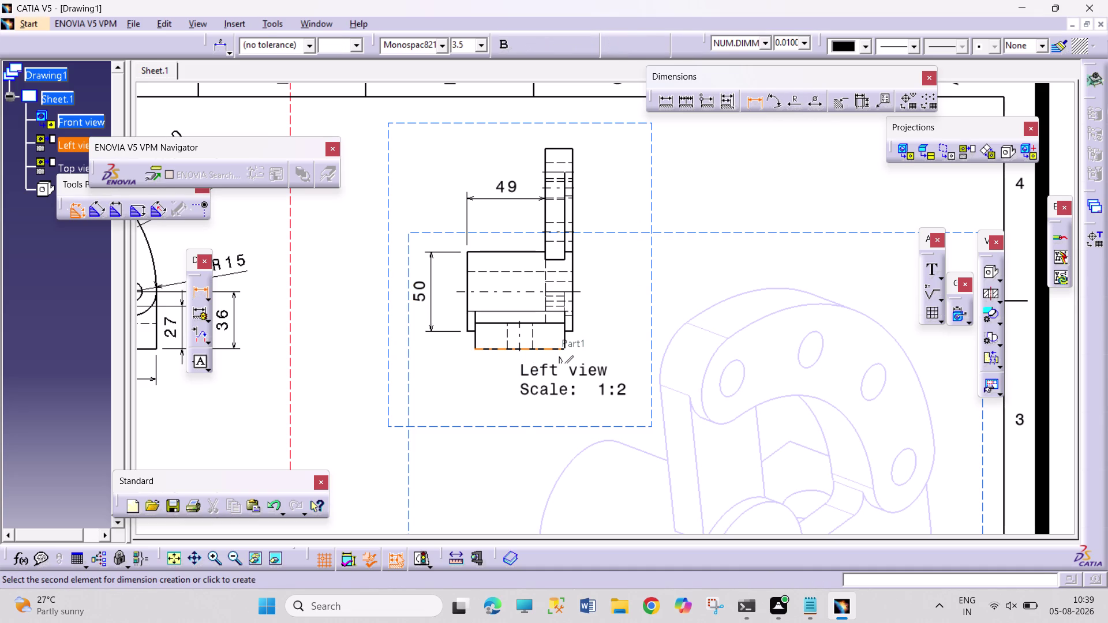
click(536, 373)
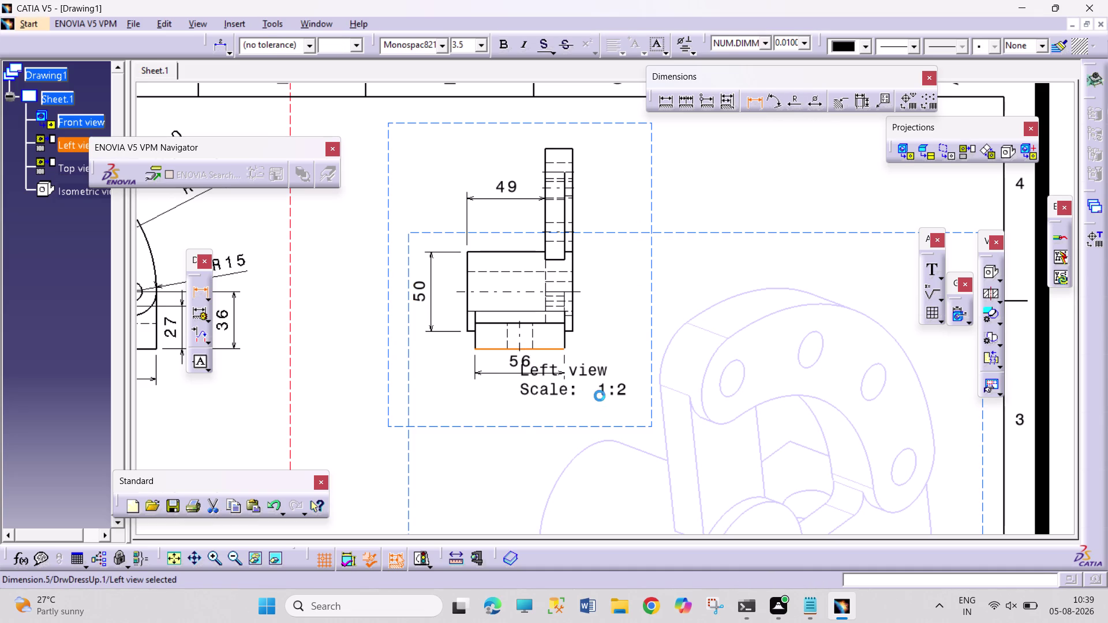
drag(598, 382, 543, 410)
click(686, 249)
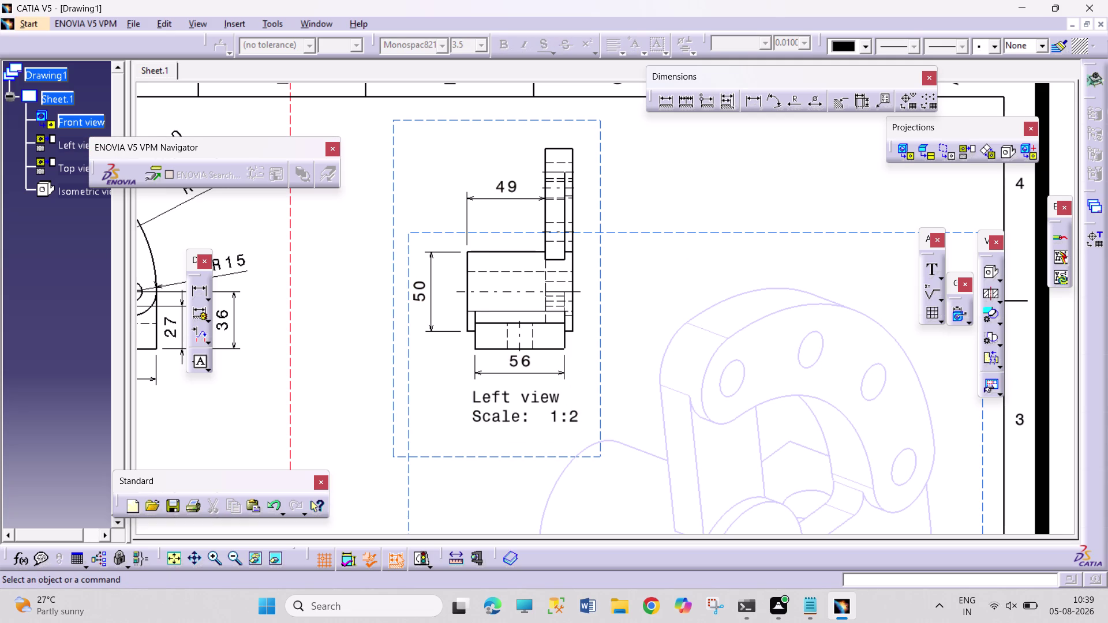
middle_drag(639, 417, 608, 156)
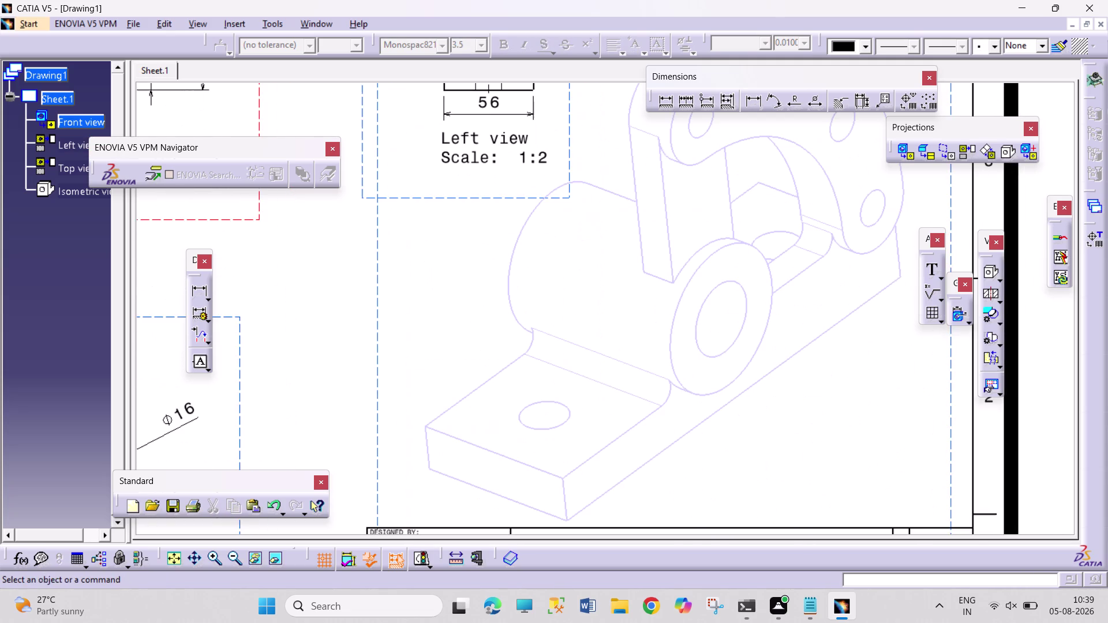
middle_drag(656, 360, 665, 253)
middle_drag(678, 268, 670, 304)
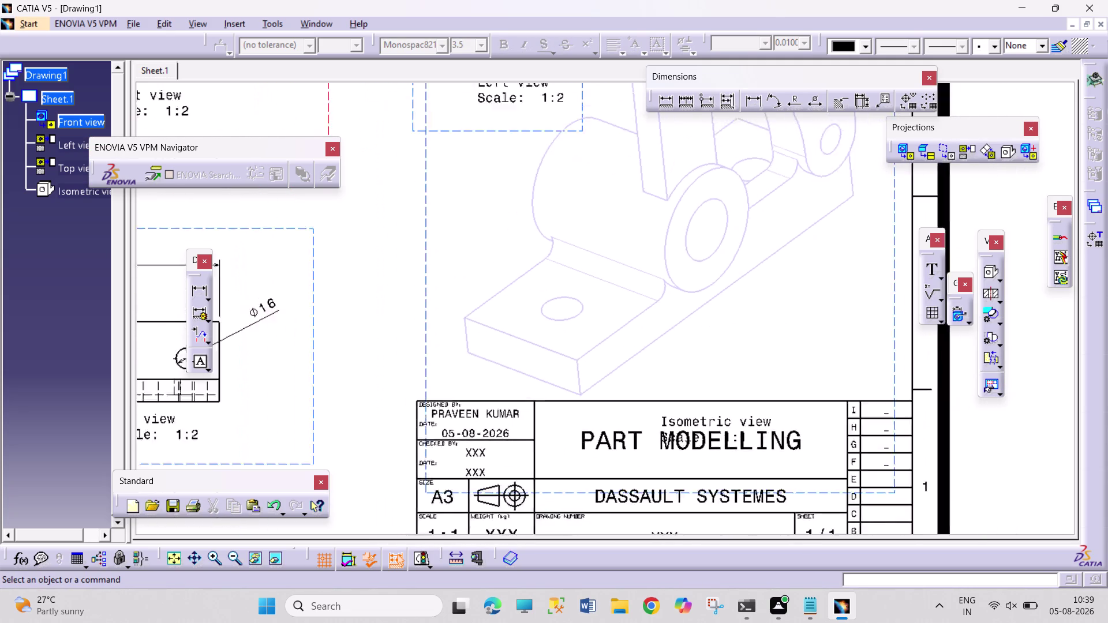
middle_drag(669, 303, 644, 400)
middle_drag(521, 353, 531, 333)
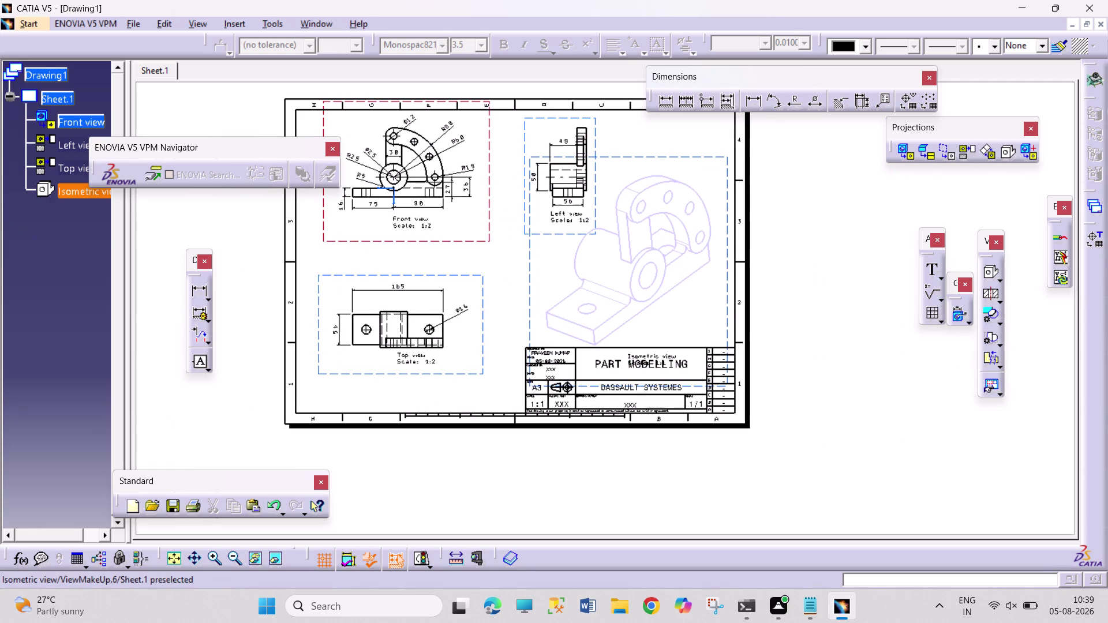
middle_drag(532, 334, 556, 373)
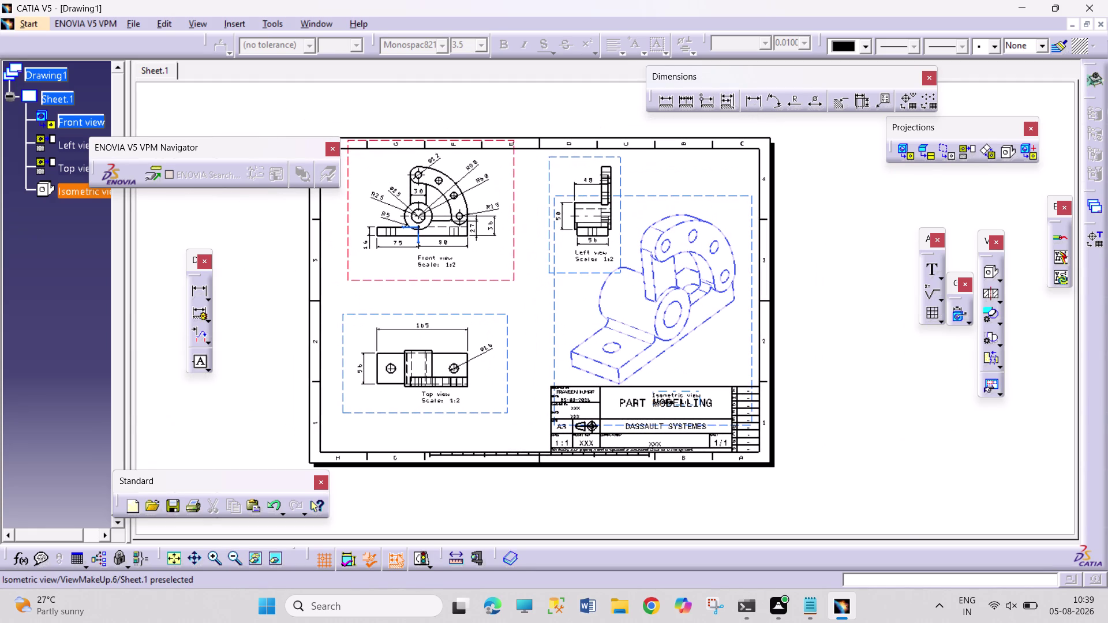
right_click(513, 276)
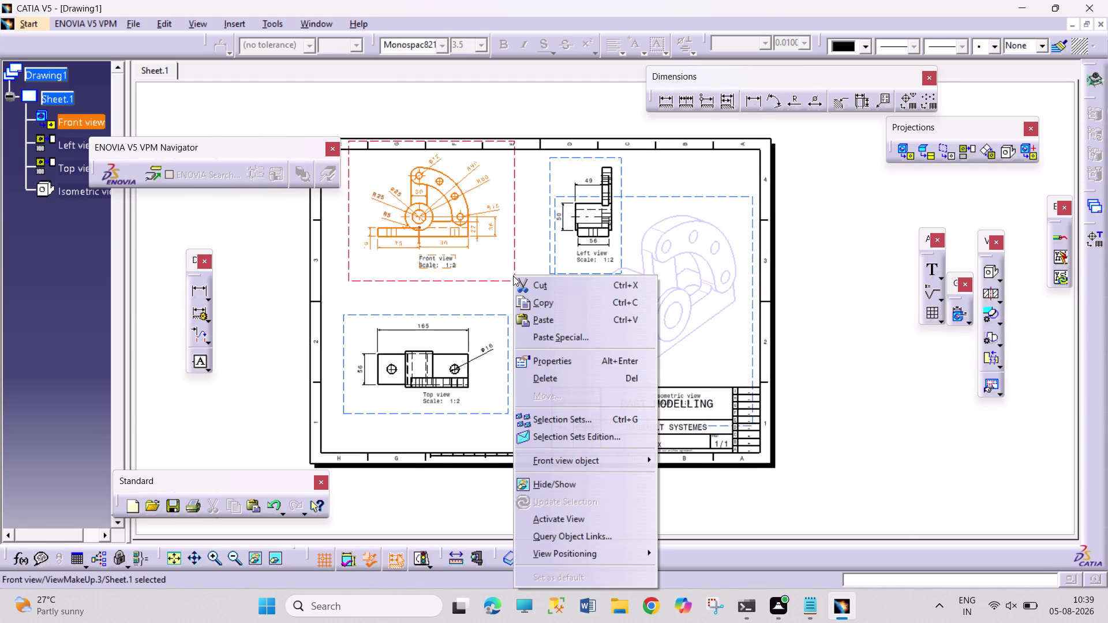
click(540, 366)
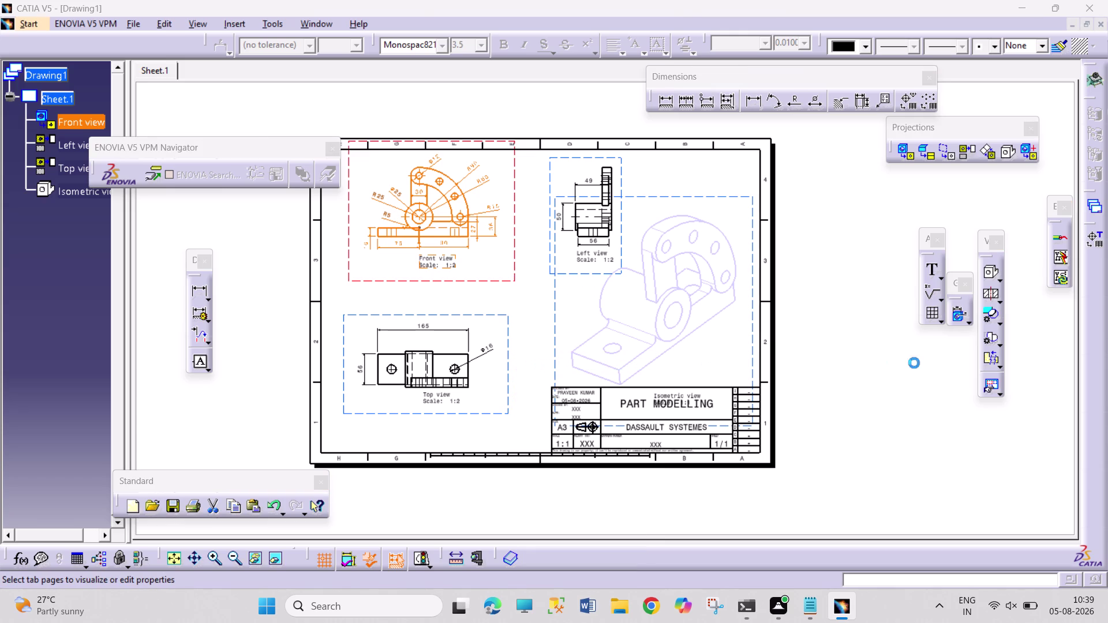
click(892, 261)
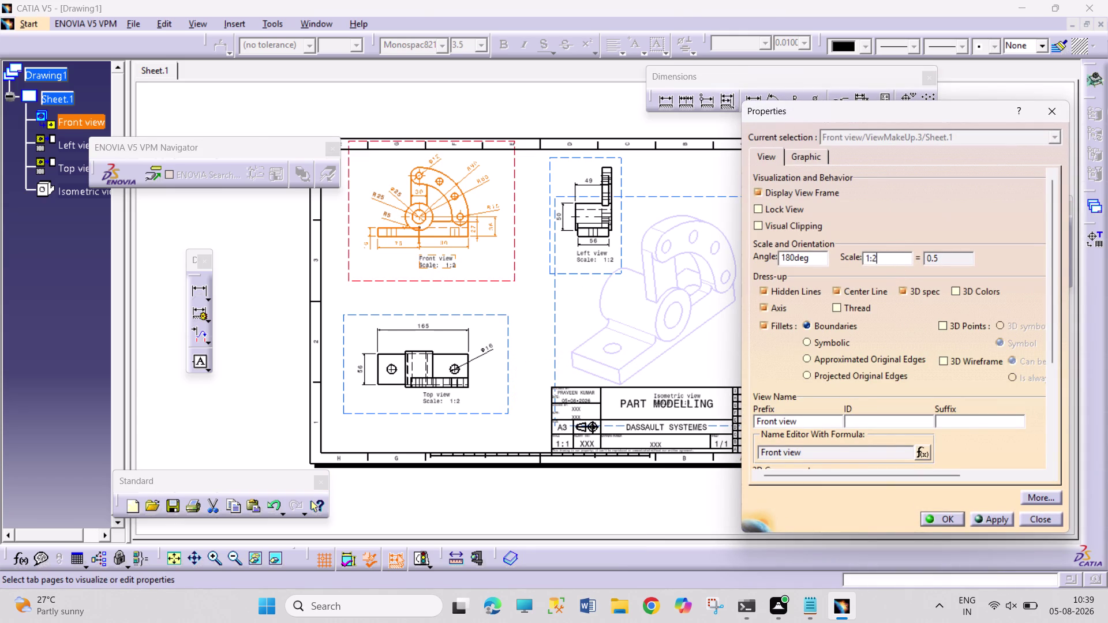
key(BackSpace)
key(1)
key(Return)
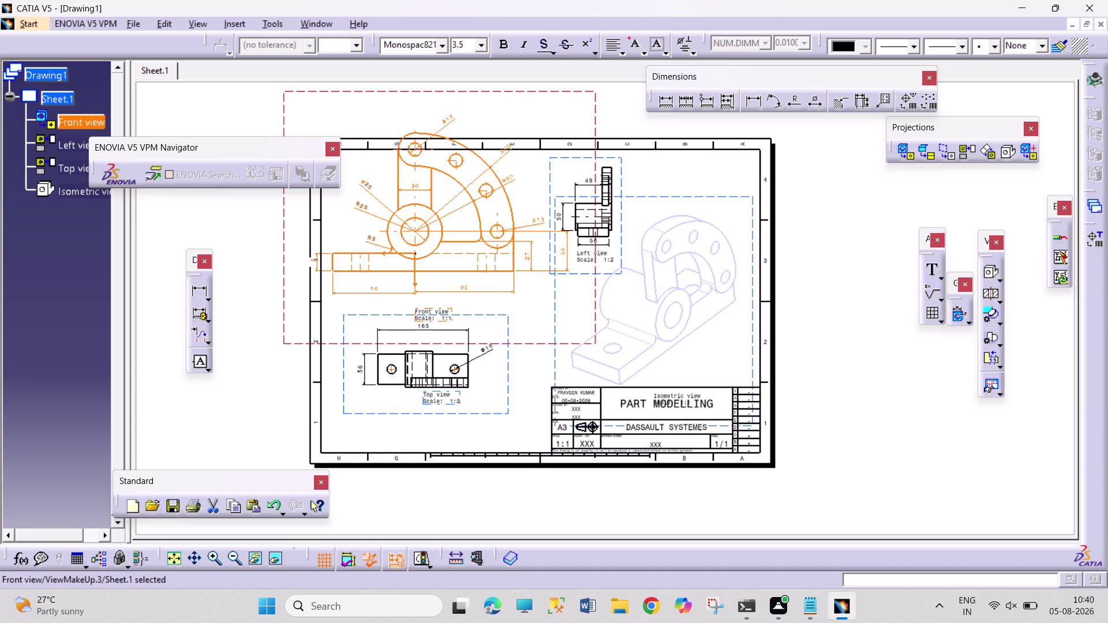
drag(505, 409, 505, 437)
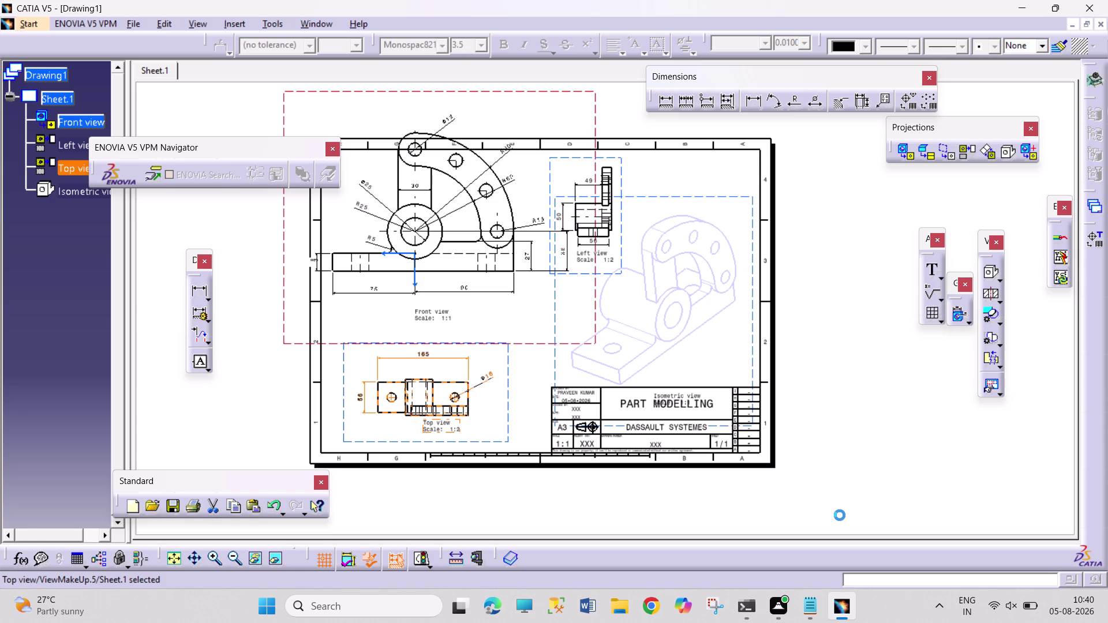
key(ctrl+z)
key(ctrl+z)
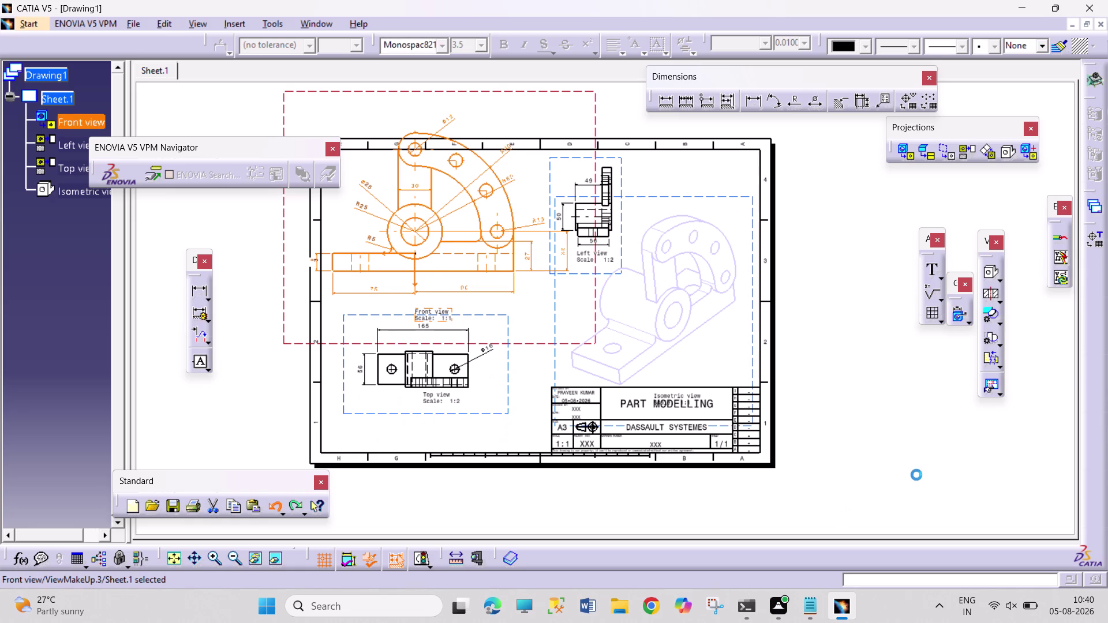
click(916, 469)
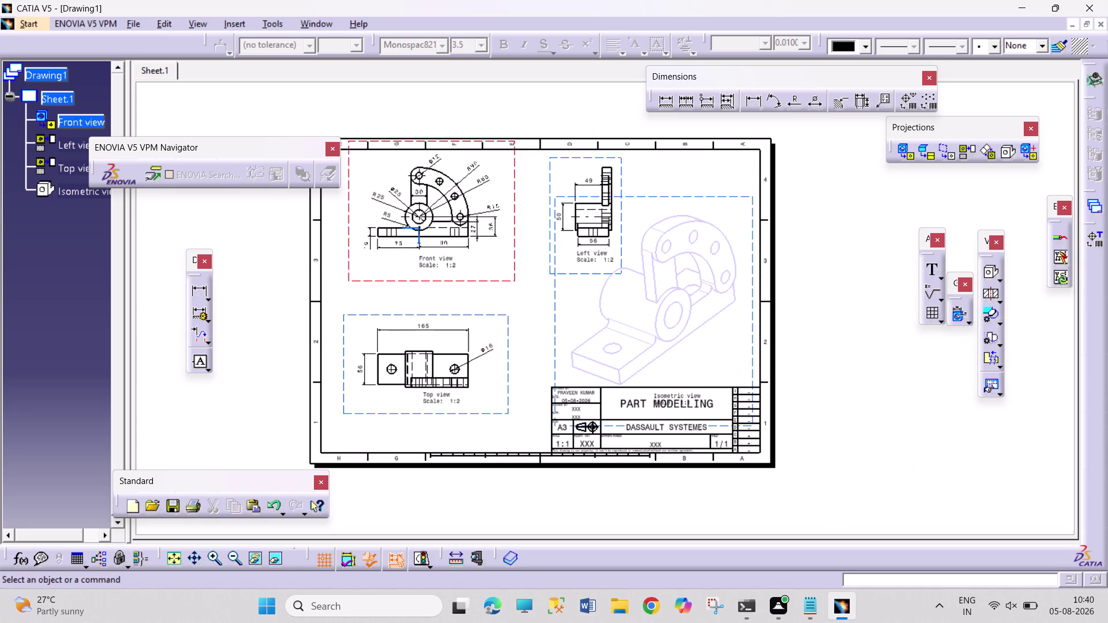
right_click(515, 273)
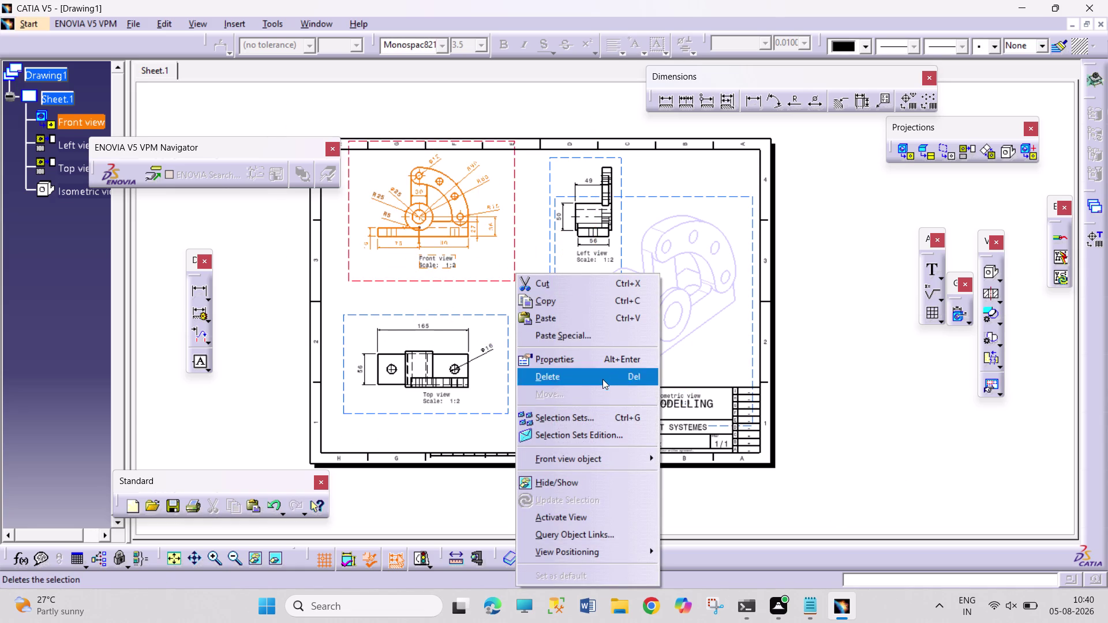
Drag the 'Isometric view Scale 1:1' caption beneath the isometric drawing, clear of the title block.
click(886, 385)
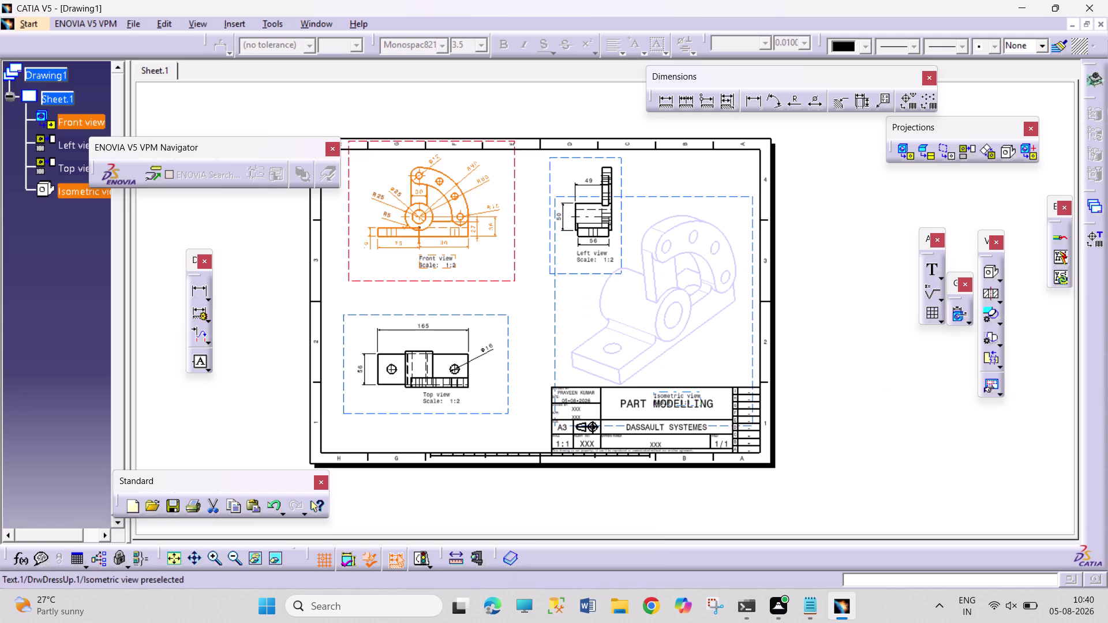
drag(673, 394, 695, 359)
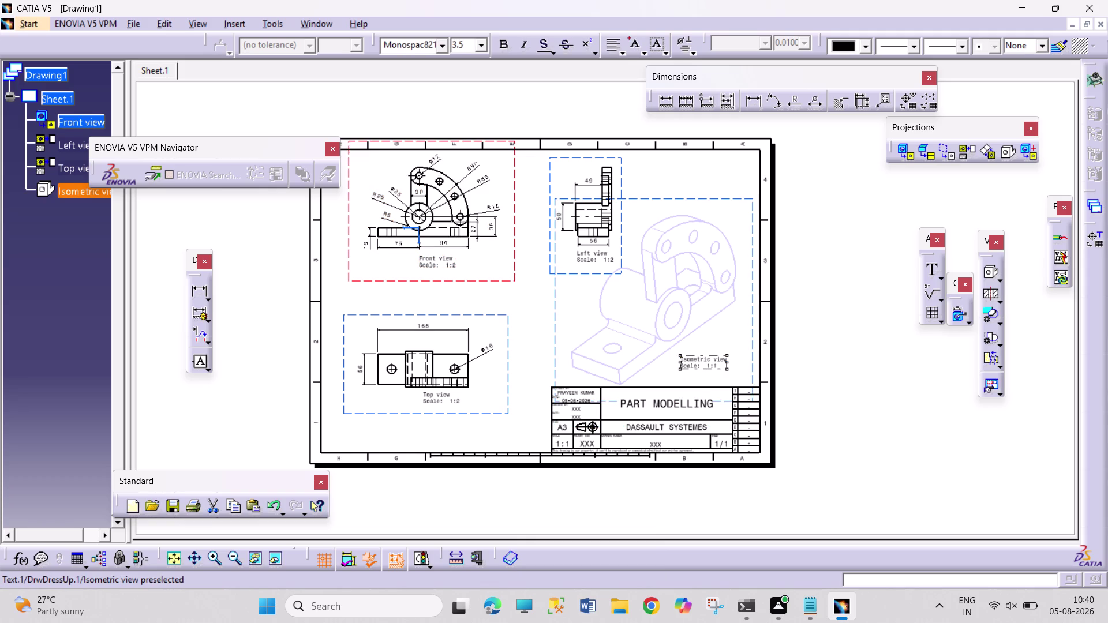
click(809, 351)
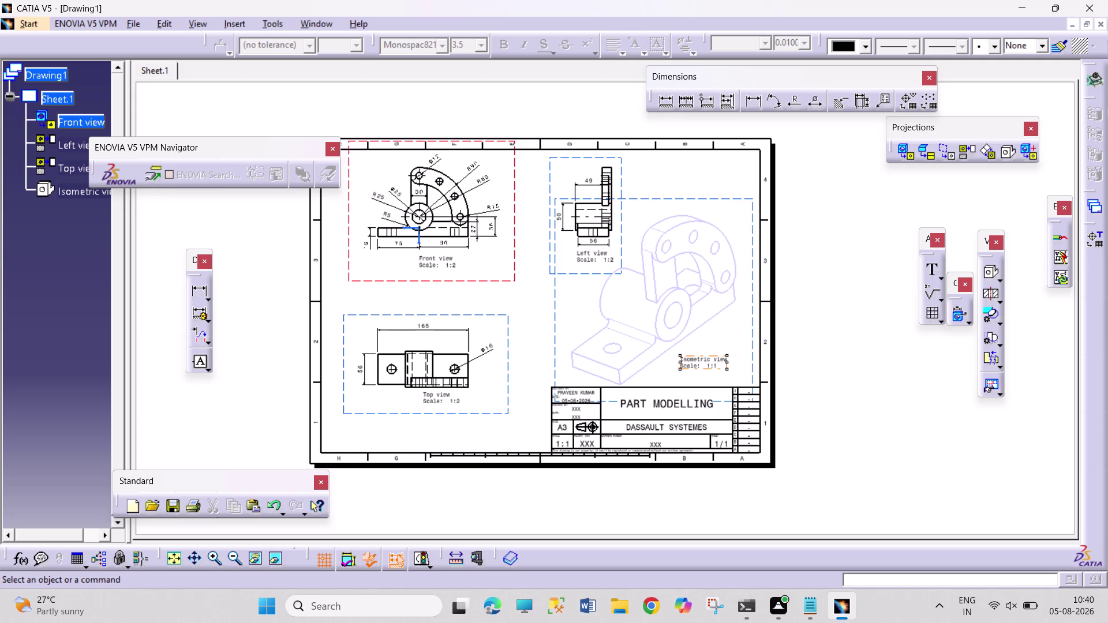
right_click(512, 407)
right_click(503, 393)
right_click(507, 317)
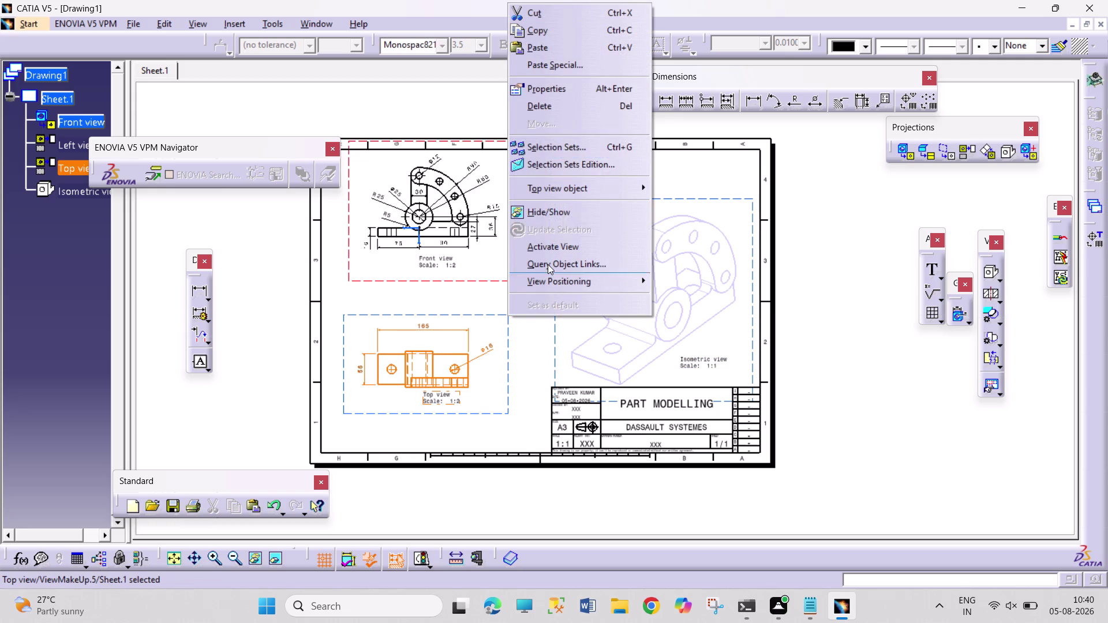
Set the top view's scale to 1:1 in its Properties.
click(572, 76)
click(571, 86)
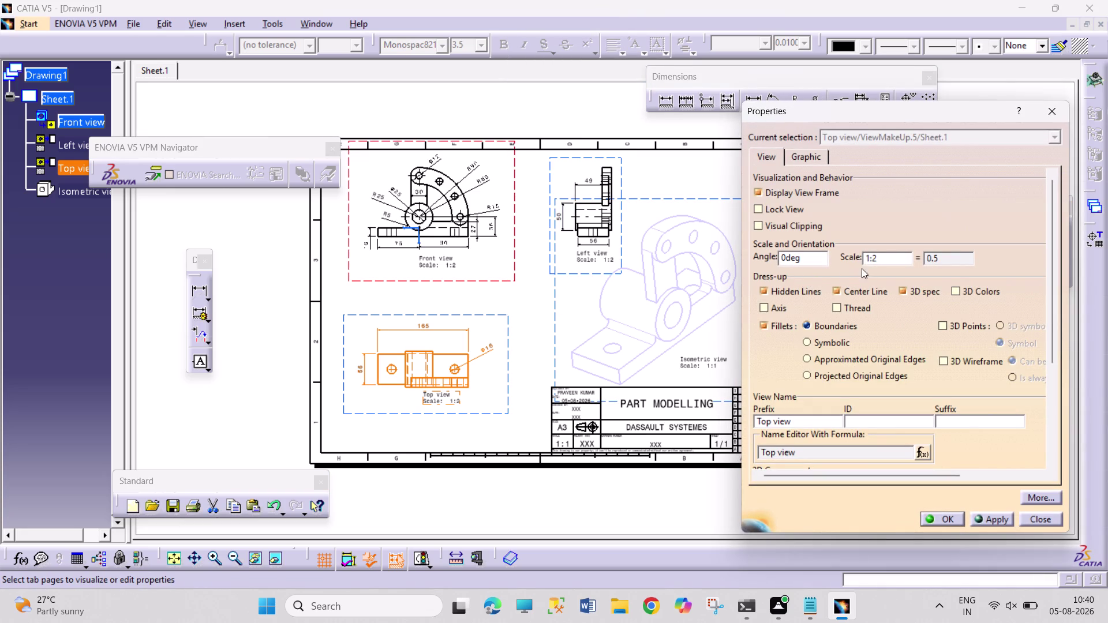
click(884, 257)
key(BackSpace)
key(1)
key(Return)
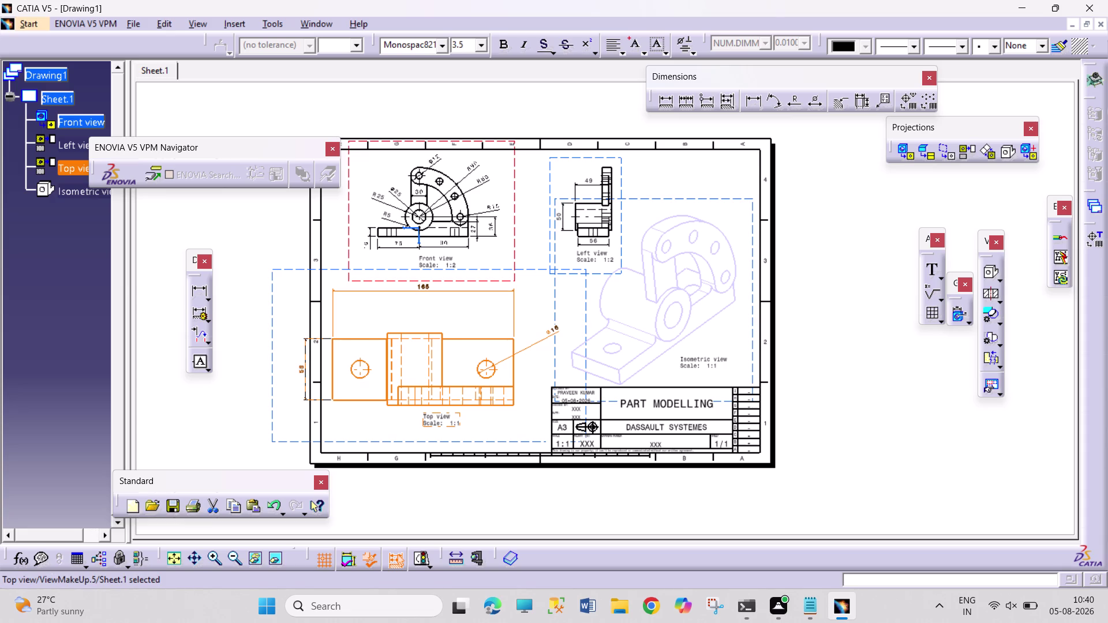
Shift the top, front and left views slightly on the sheet.
drag(303, 366, 330, 371)
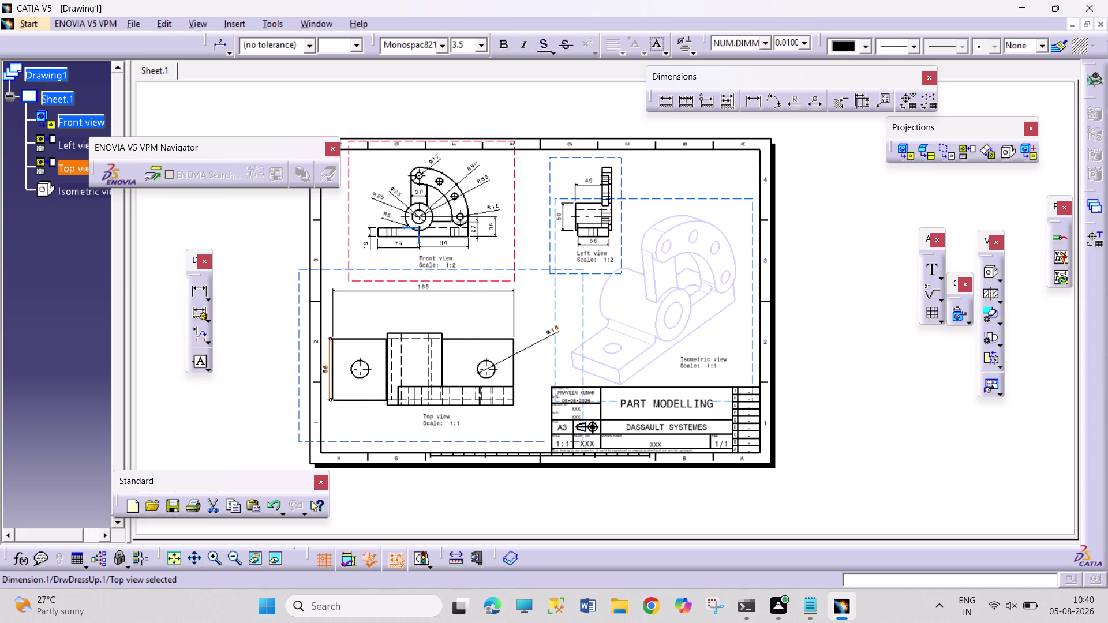
drag(583, 314, 589, 319)
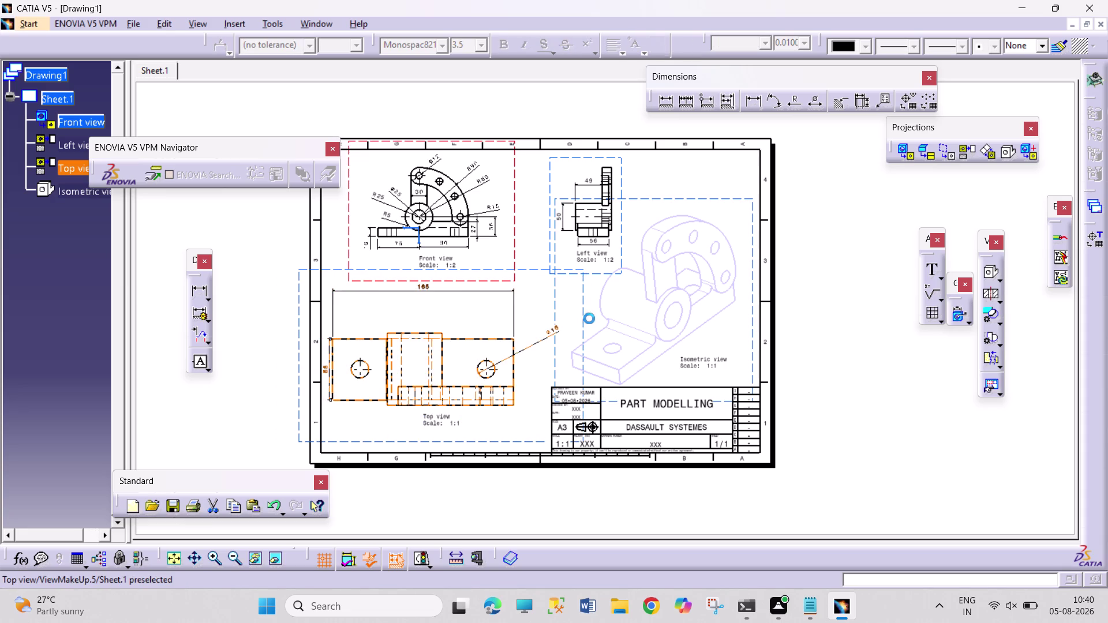
drag(589, 318, 596, 324)
drag(514, 250, 521, 251)
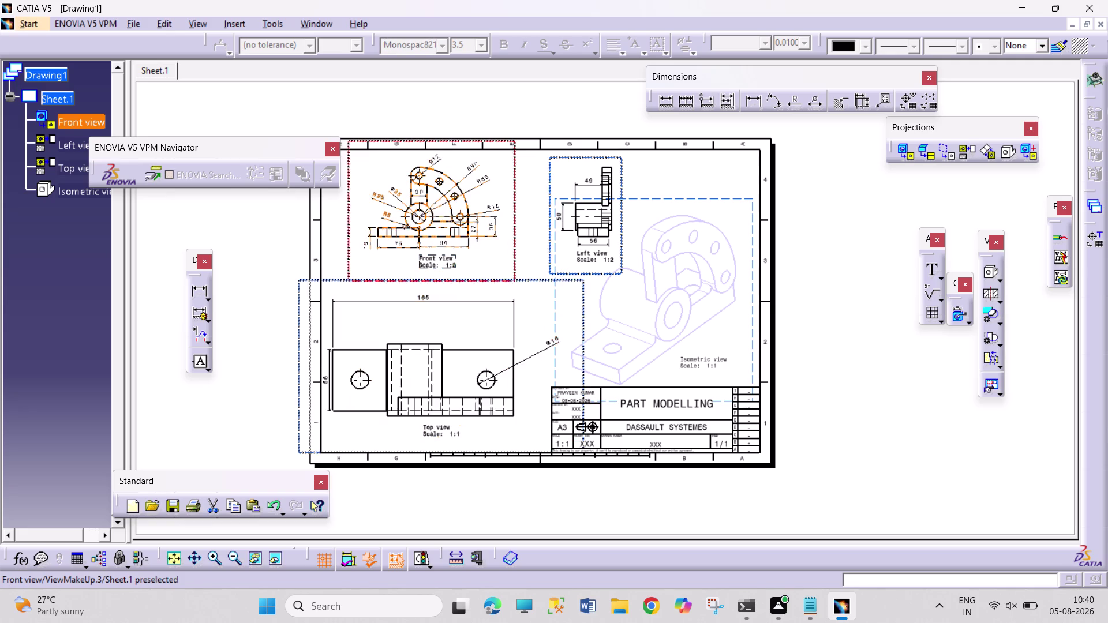
drag(521, 251, 522, 250)
click(809, 391)
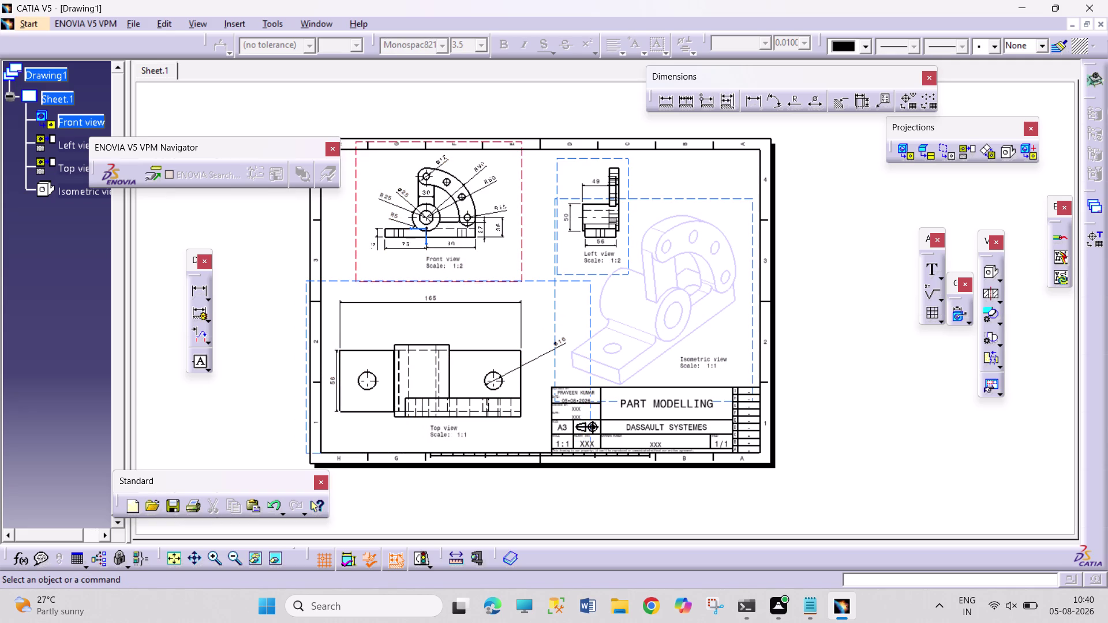
Undo the scale and view changes, then start saving the drawing with Ctrl+S.
key(ctrl+z)
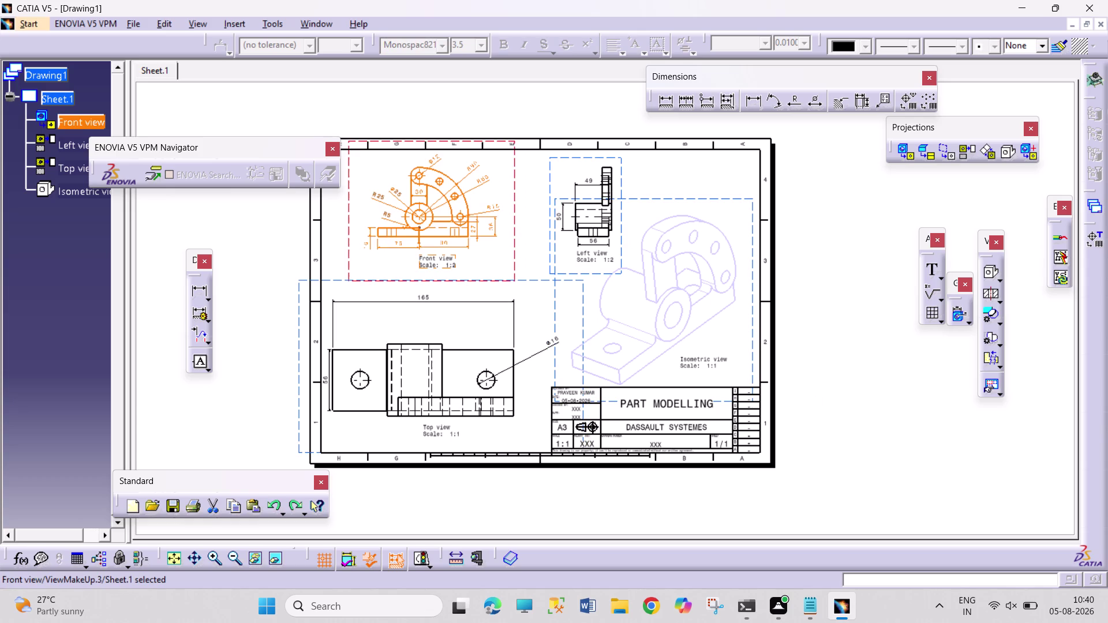
key(ctrl+z)
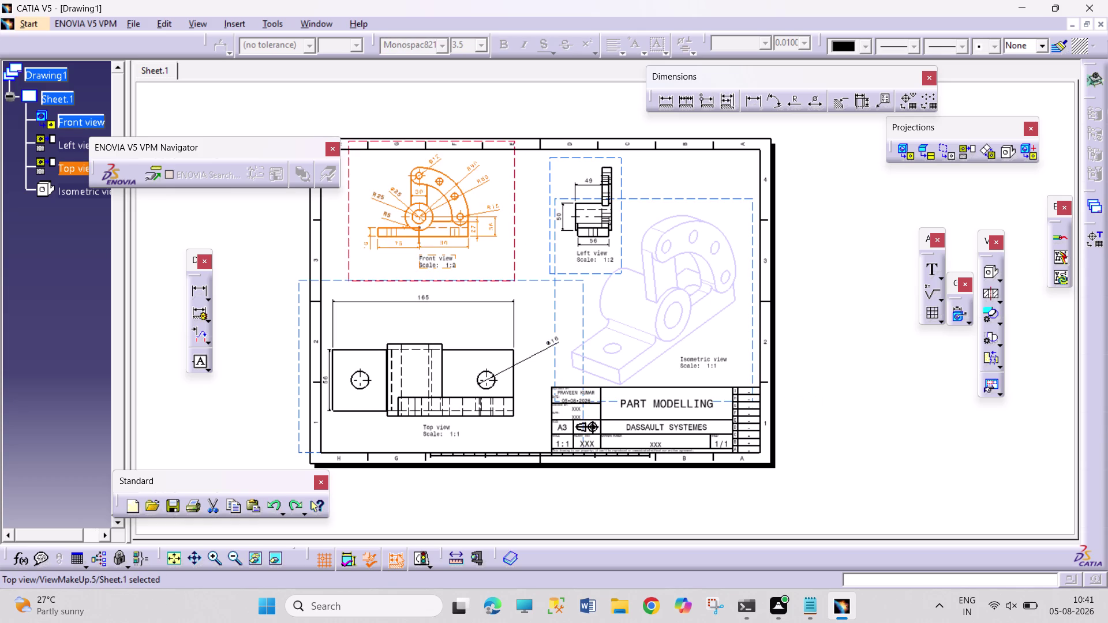
click(822, 413)
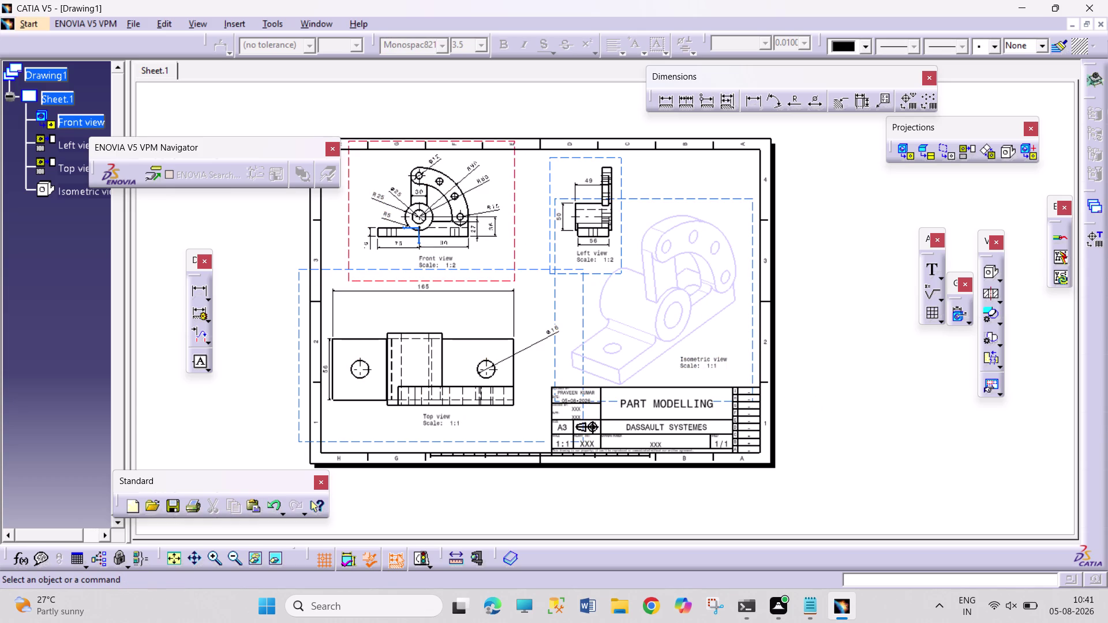
key(ctrl+z)
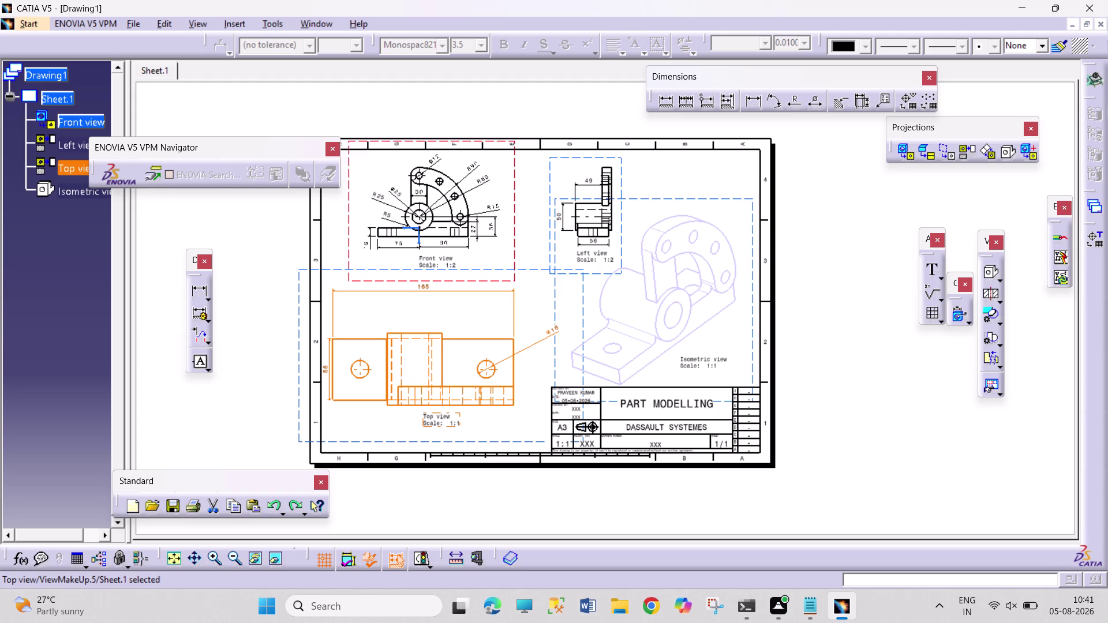
key(ctrl+z)
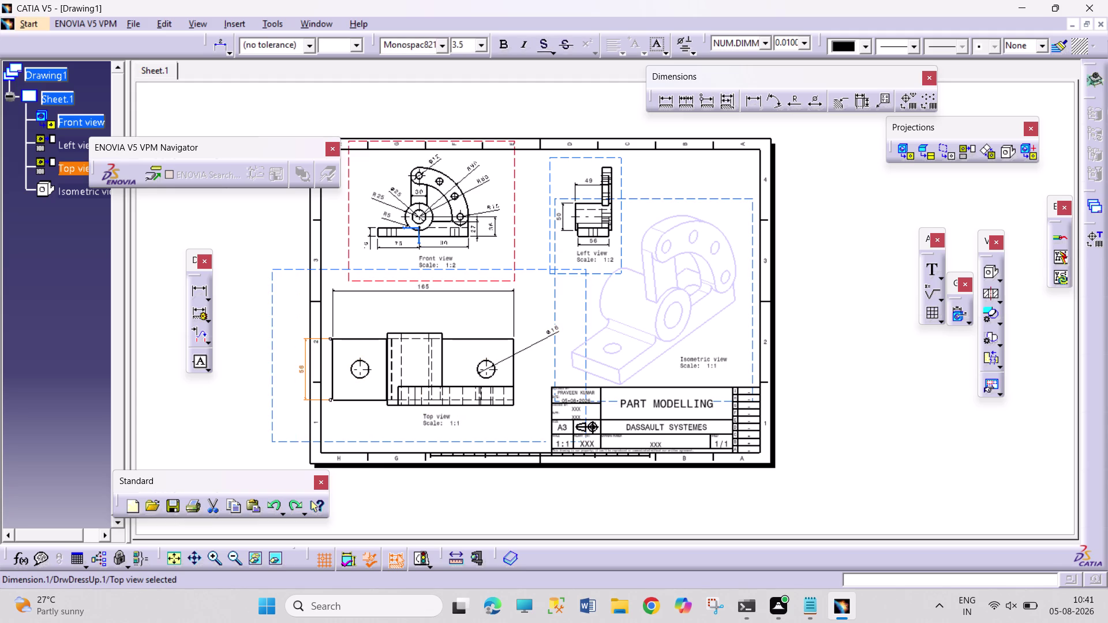
key(ctrl+z)
key(ctrl+z)
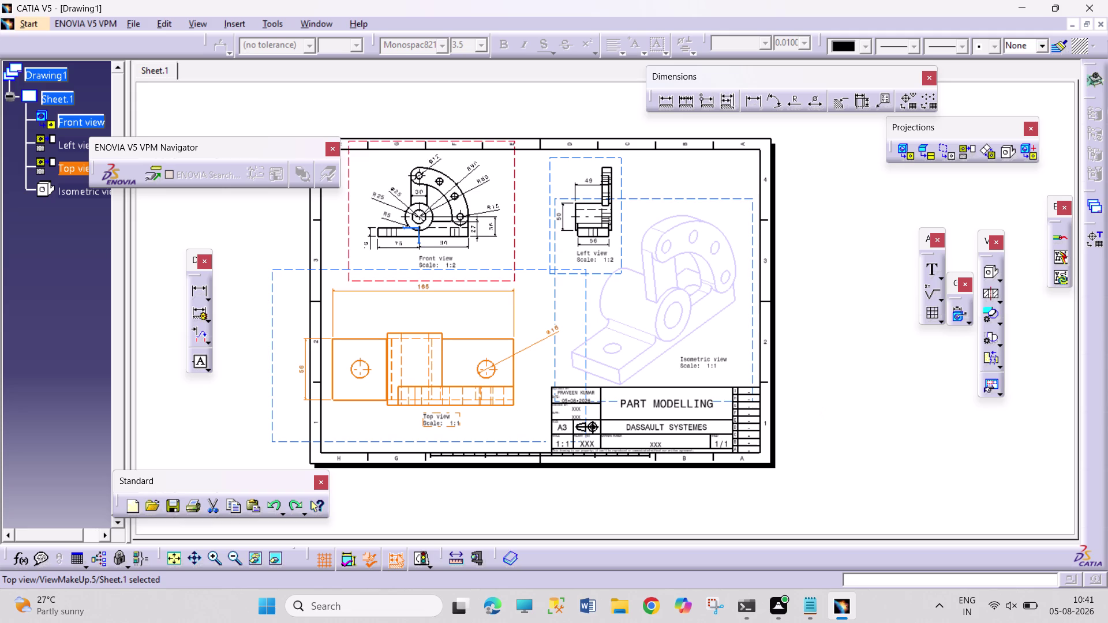
key(ctrl+s)
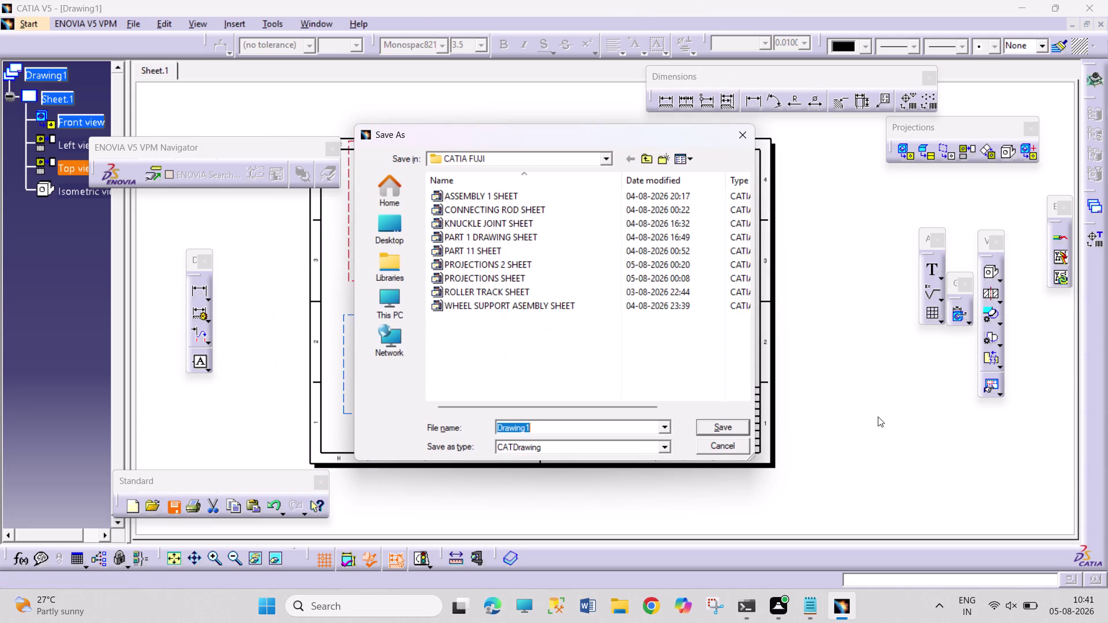
Save the drawing as 'PART 13 SHEET' in CATIA FUJI, answering Yes to the prompt.
text(PA)
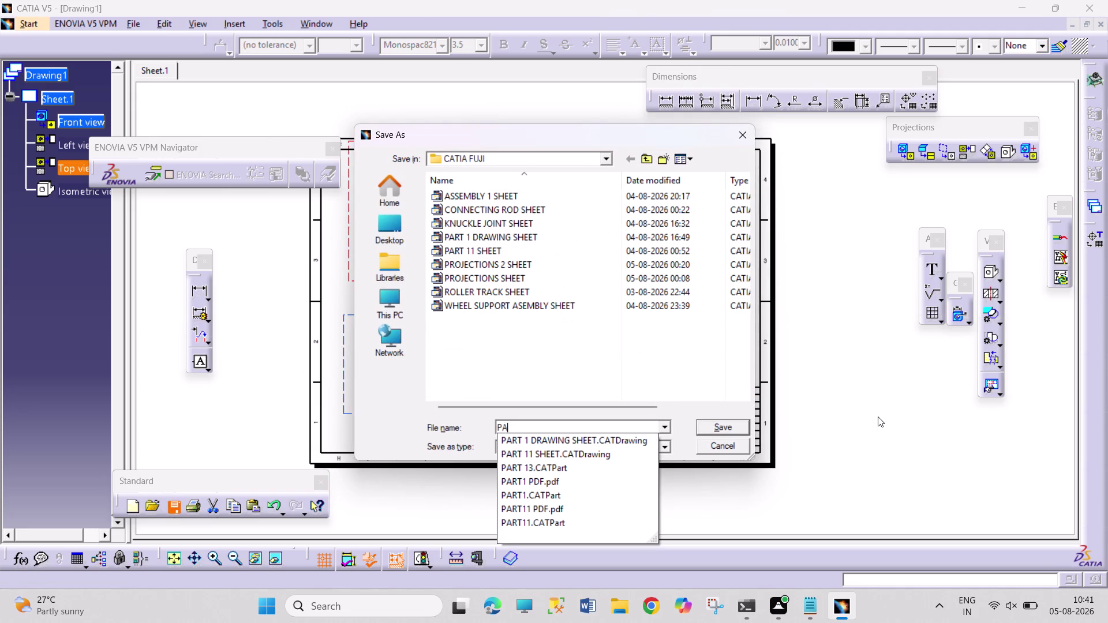
text(RT)
text(13)
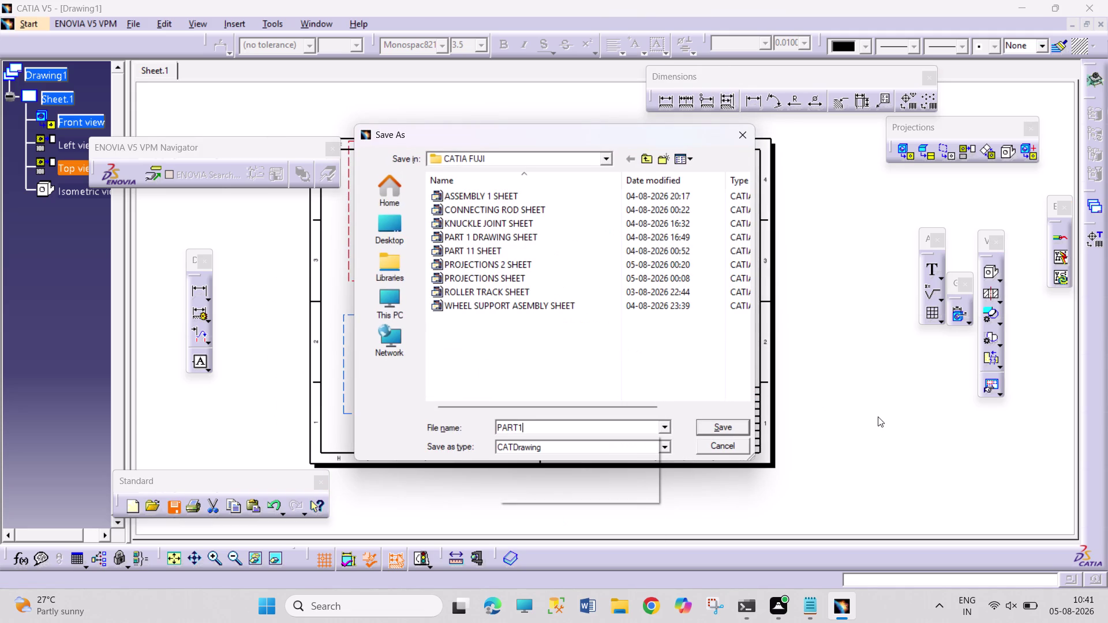
key(space)
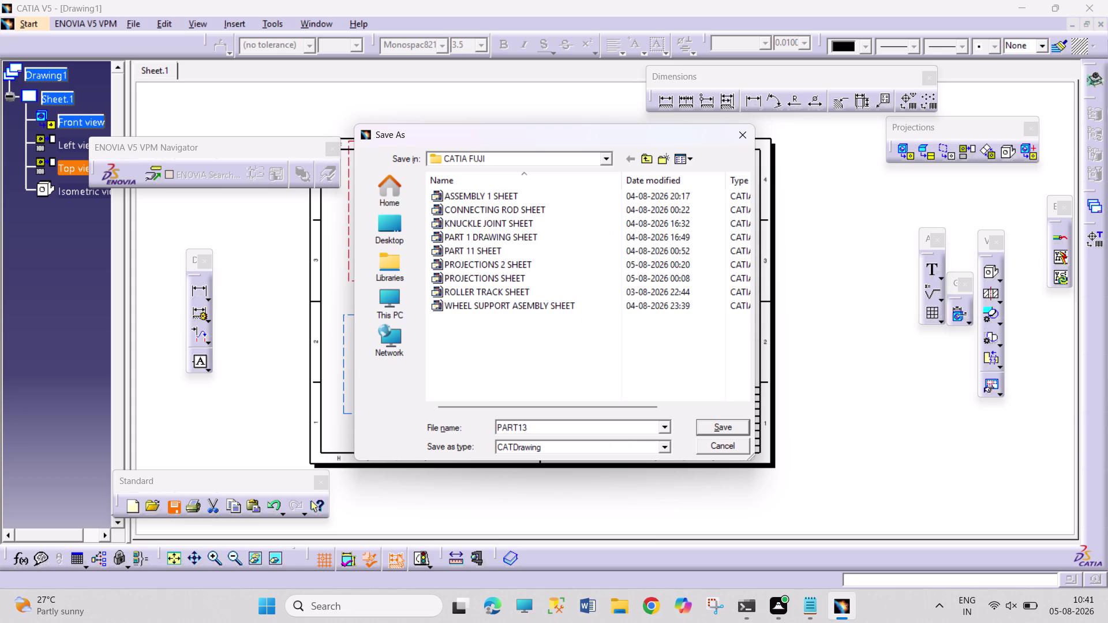
key(Left)
key(Left)
key(Left)
key(space)
key(Right)
key(Right)
key(space)
text(S)
text(HEET)
key(Return)
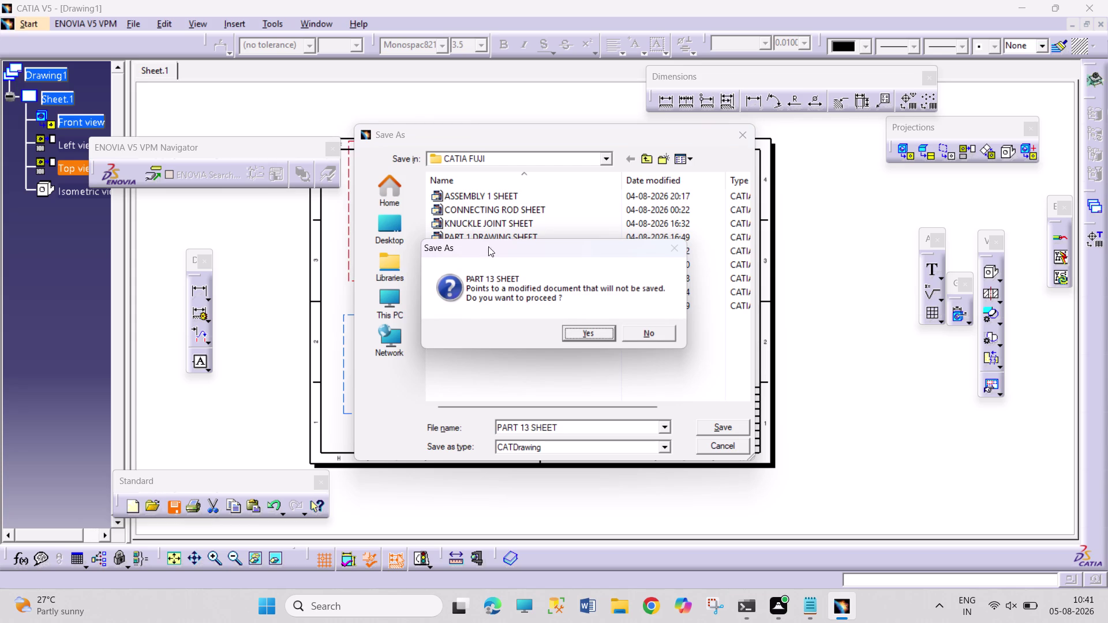
click(590, 331)
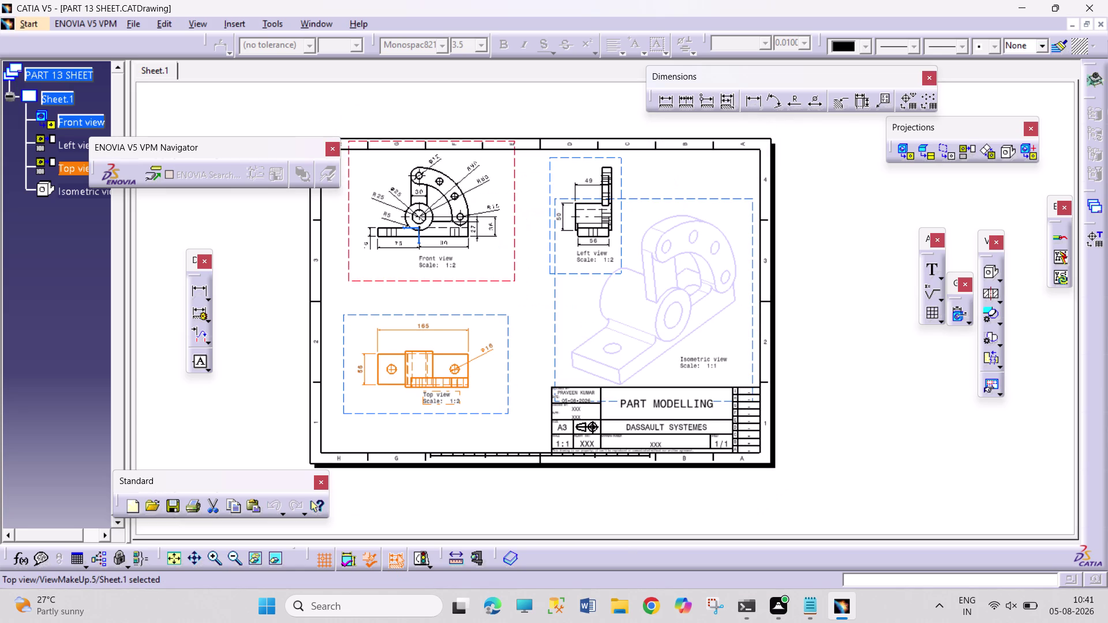
Open the Print dialog for PART 13 SHEET with Microsoft Print to PDF as the printer.
key(ctrl+p)
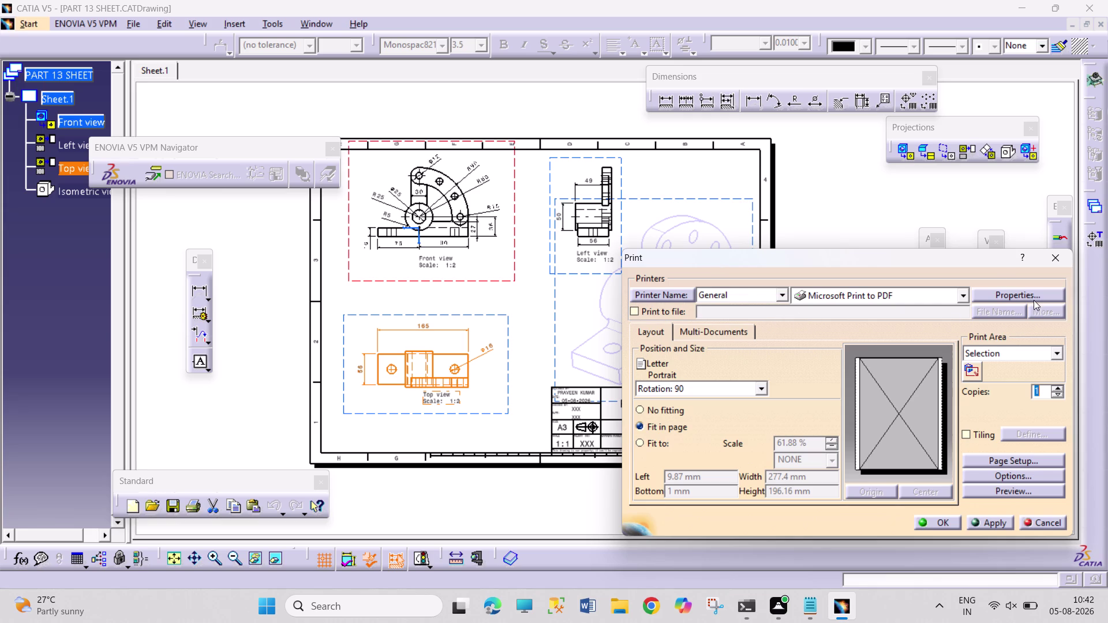
In Page Setup, browse the Form Name list of paper sizes.
click(1028, 463)
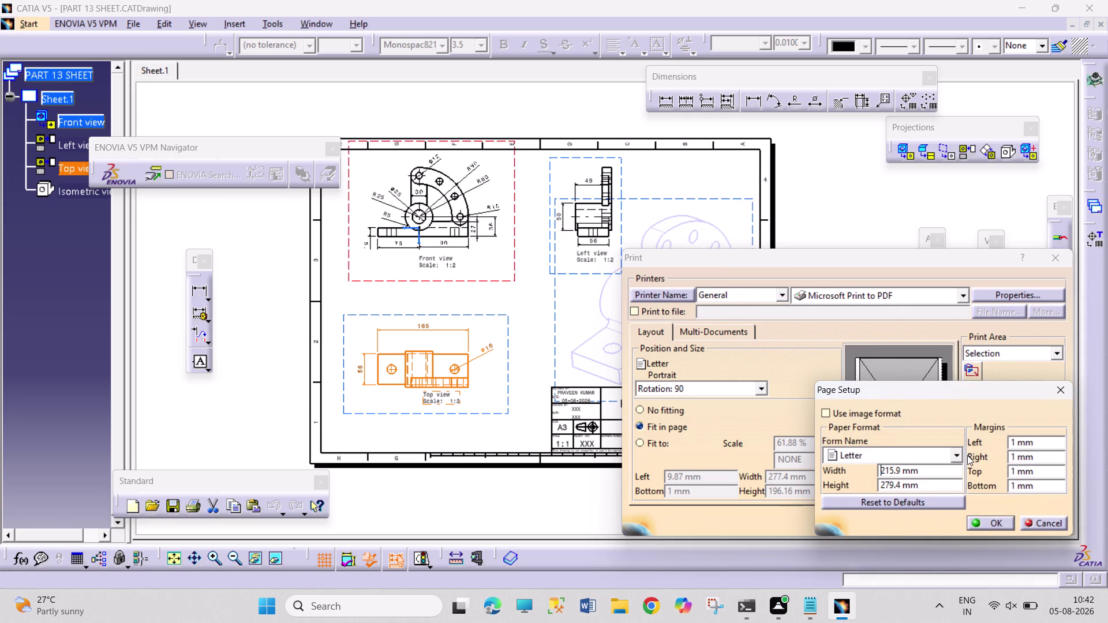
click(957, 451)
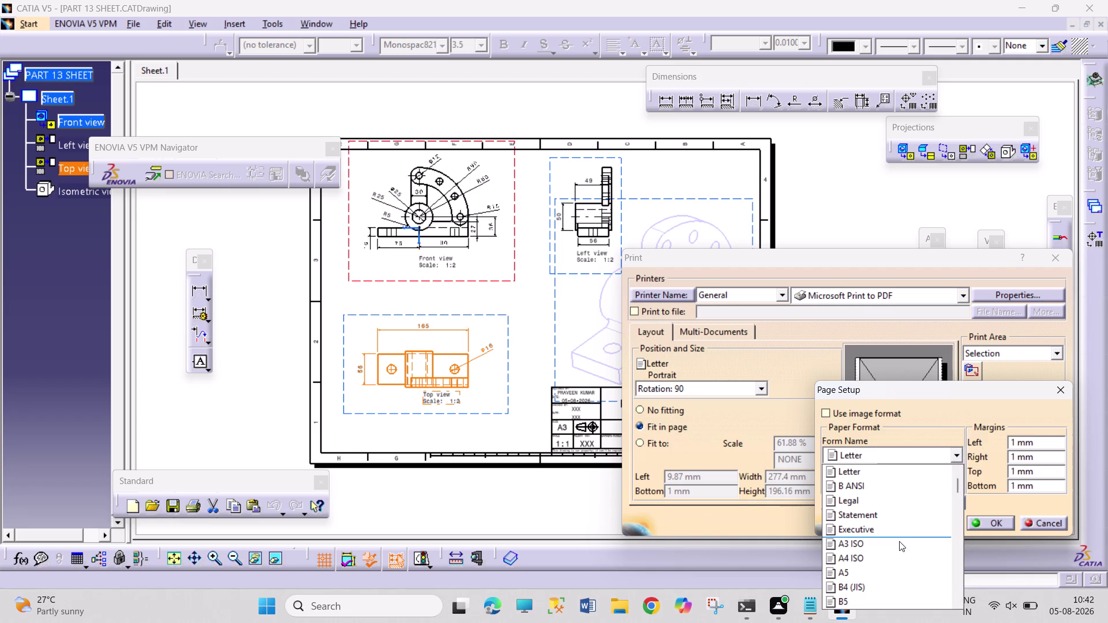
scroll(up, 3)
scroll(up, 3)
scroll(down, 3)
scroll(down, 3)
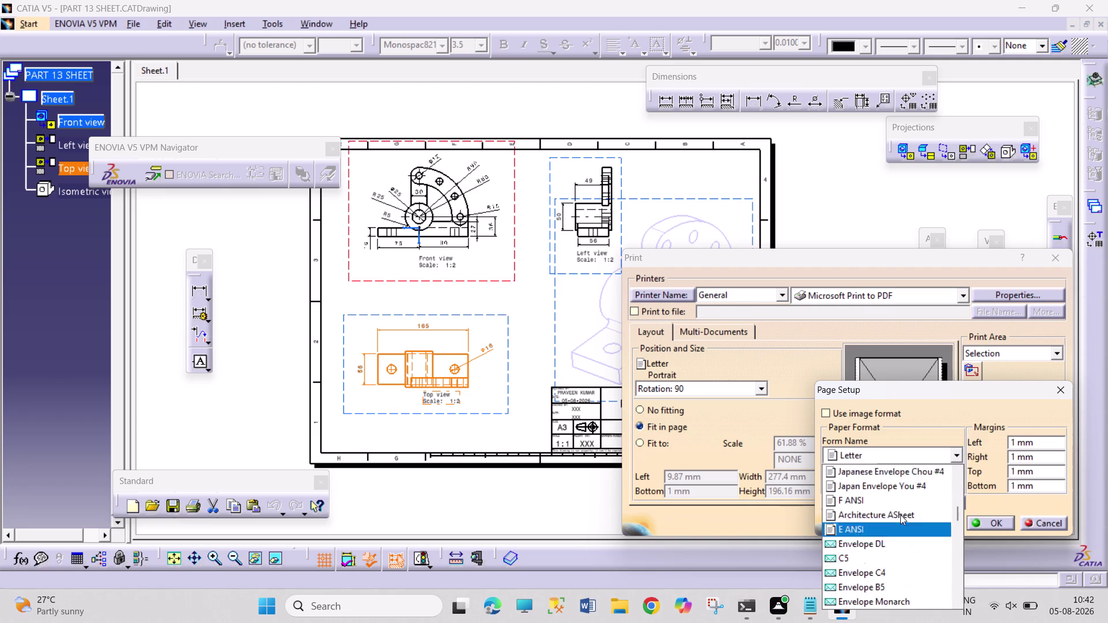
scroll(down, 3)
scroll(up, 3)
scroll(up, 3)
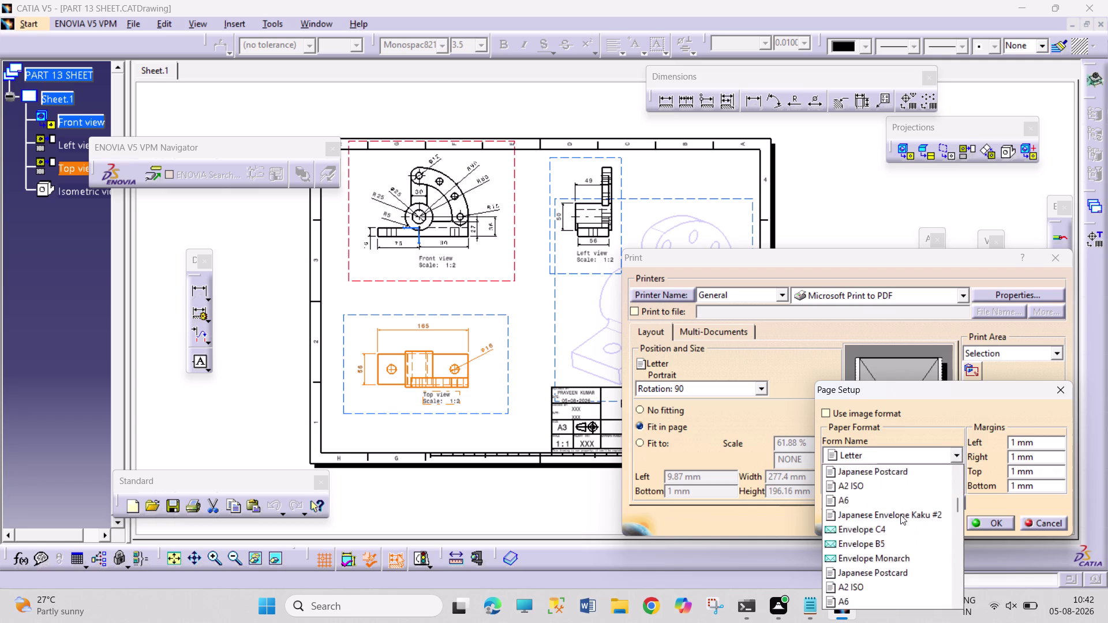
scroll(up, 3)
scroll(down, 3)
scroll(down, 3)
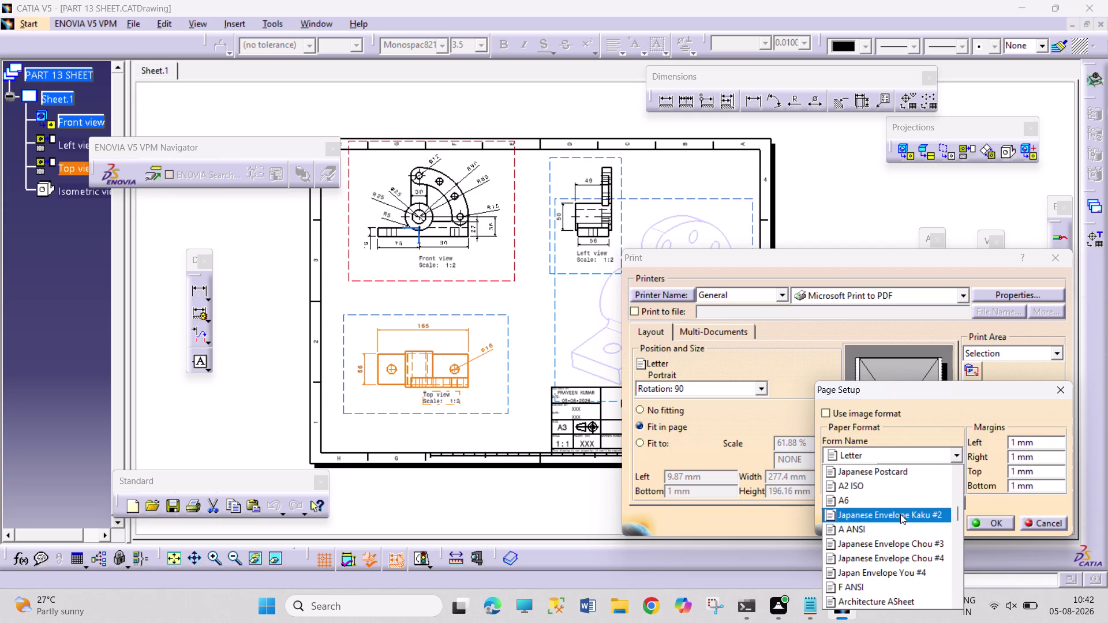
scroll(down, 3)
scroll(down, 3)
scroll(down, 3)
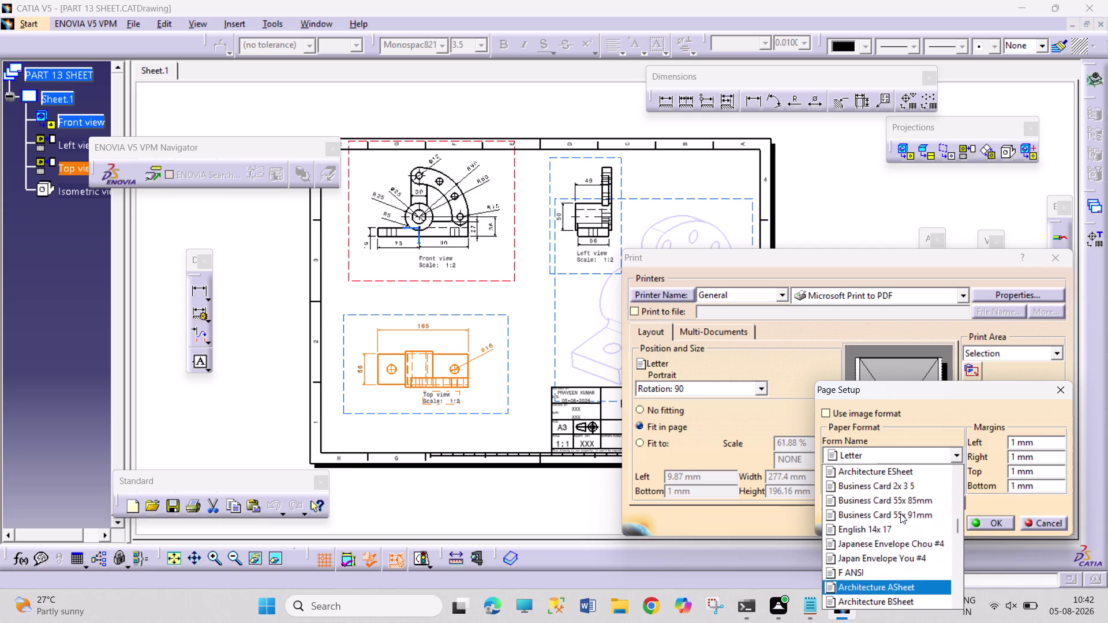
scroll(down, 3)
scroll(down, 3)
scroll(down, 3)
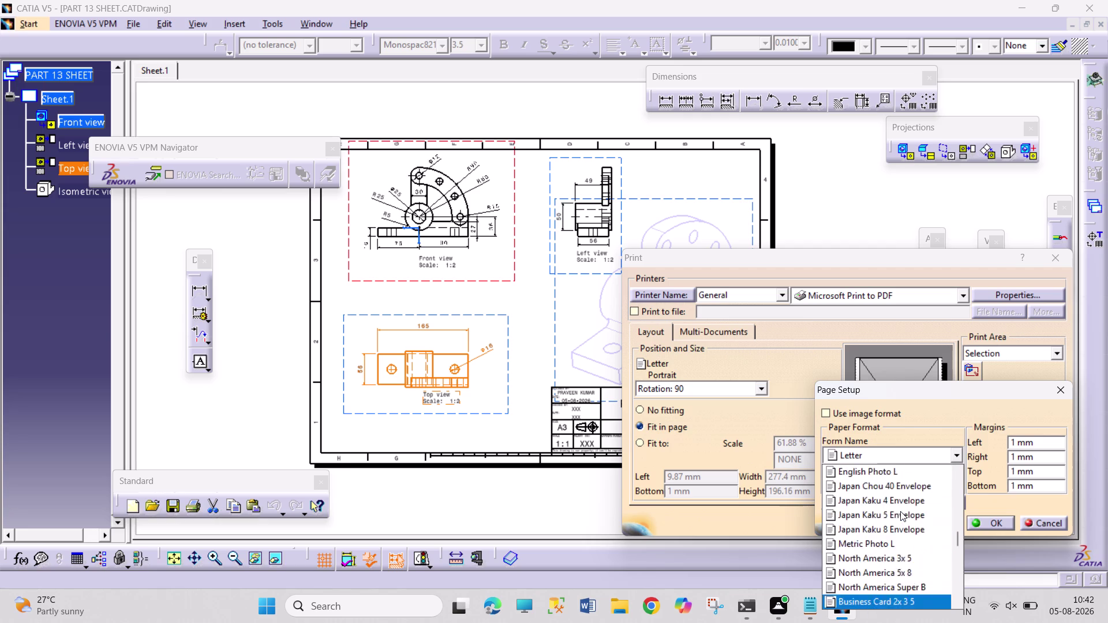
scroll(up, 3)
scroll(up, 3)
scroll(up, 3)
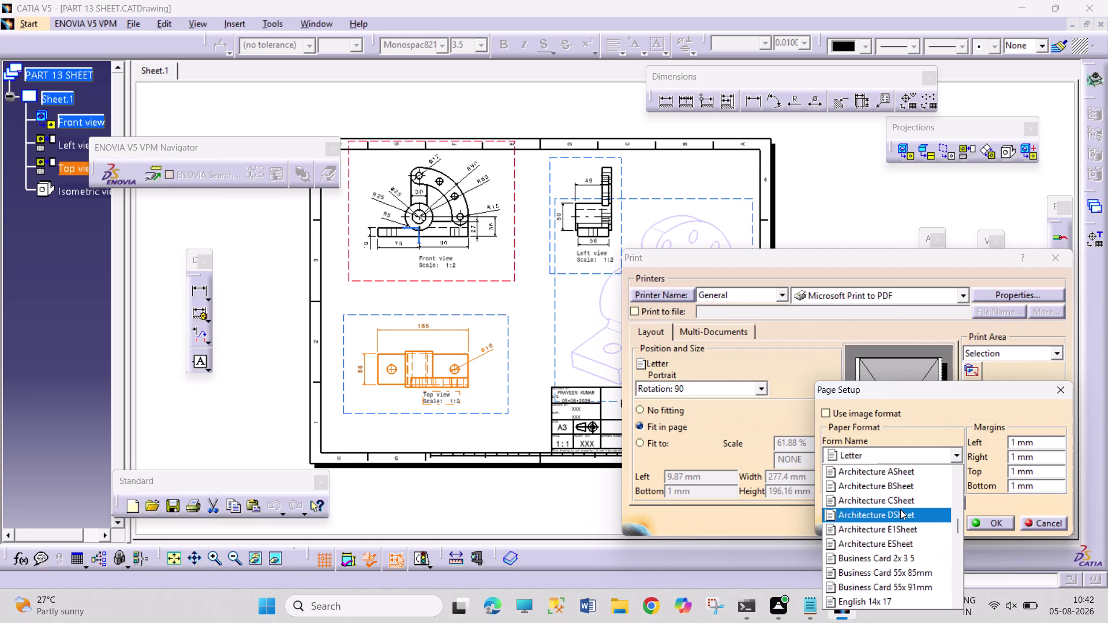
scroll(up, 3)
scroll(down, 3)
scroll(down, 3)
scroll(down, 3)
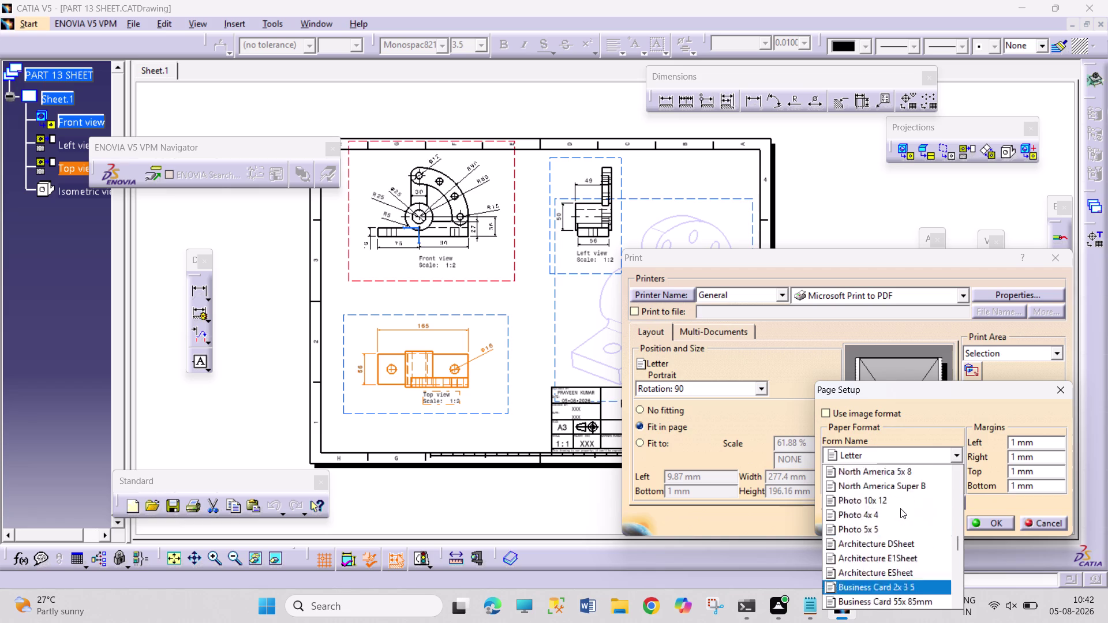
scroll(down, 3)
scroll(down, 3)
scroll(down, 3)
scroll(down, 3)
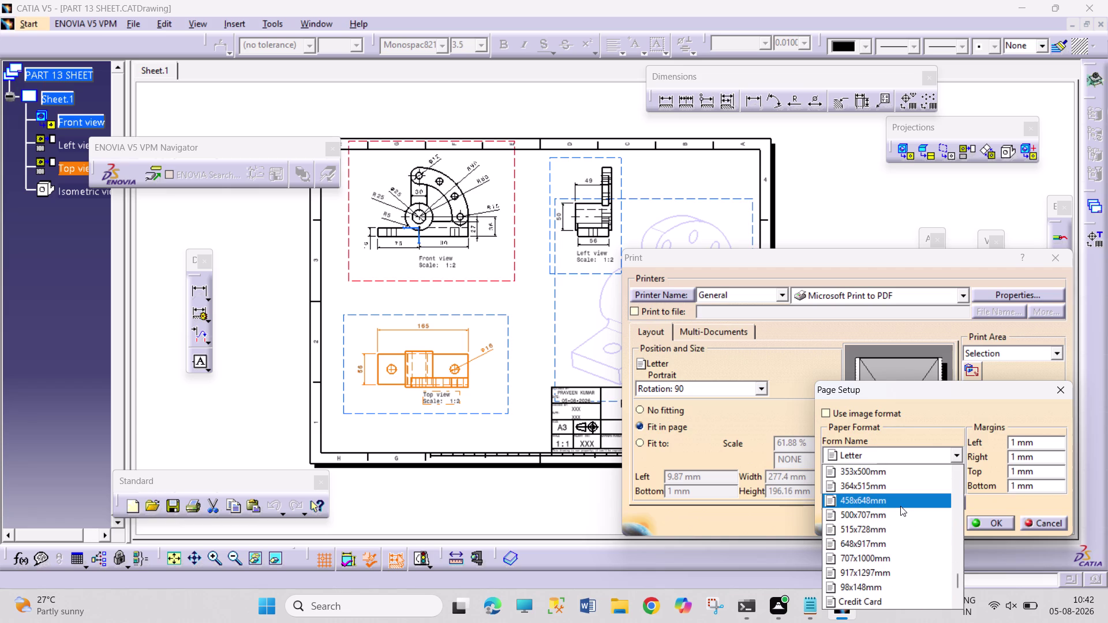
scroll(up, 3)
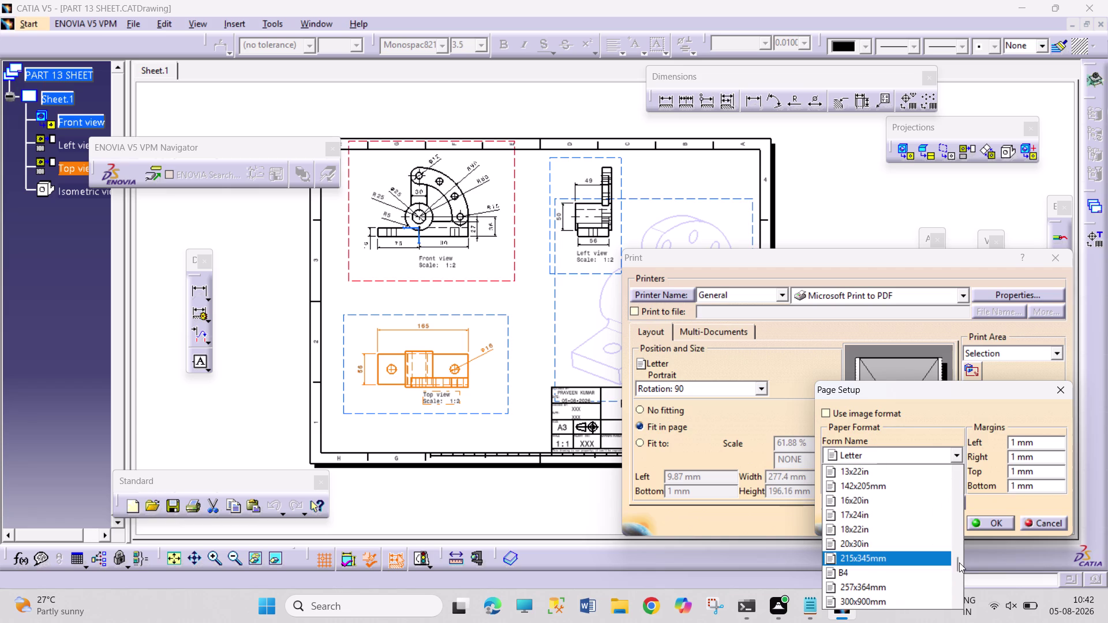
Choose A3 ISO as the paper size and confirm the page setup.
drag(958, 563, 957, 548)
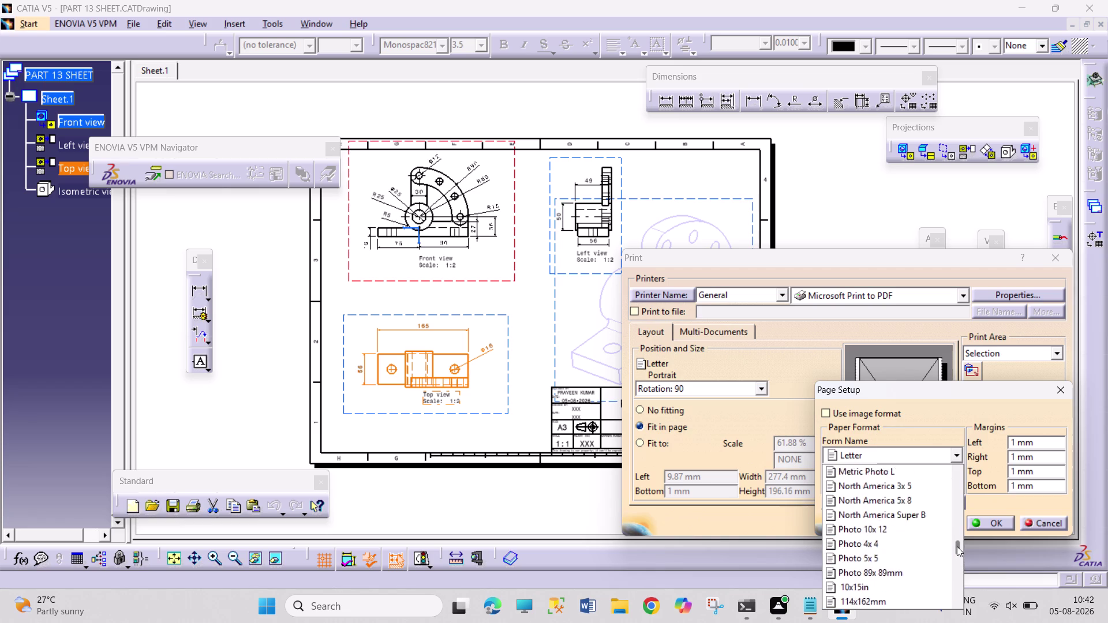
drag(957, 547, 956, 516)
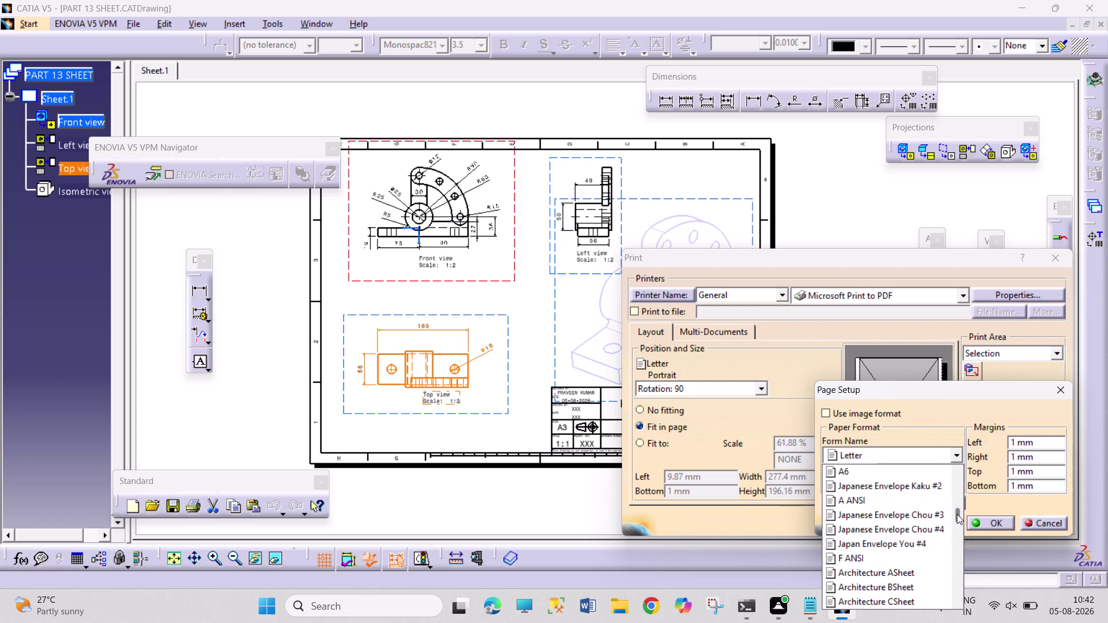
drag(957, 515, 957, 499)
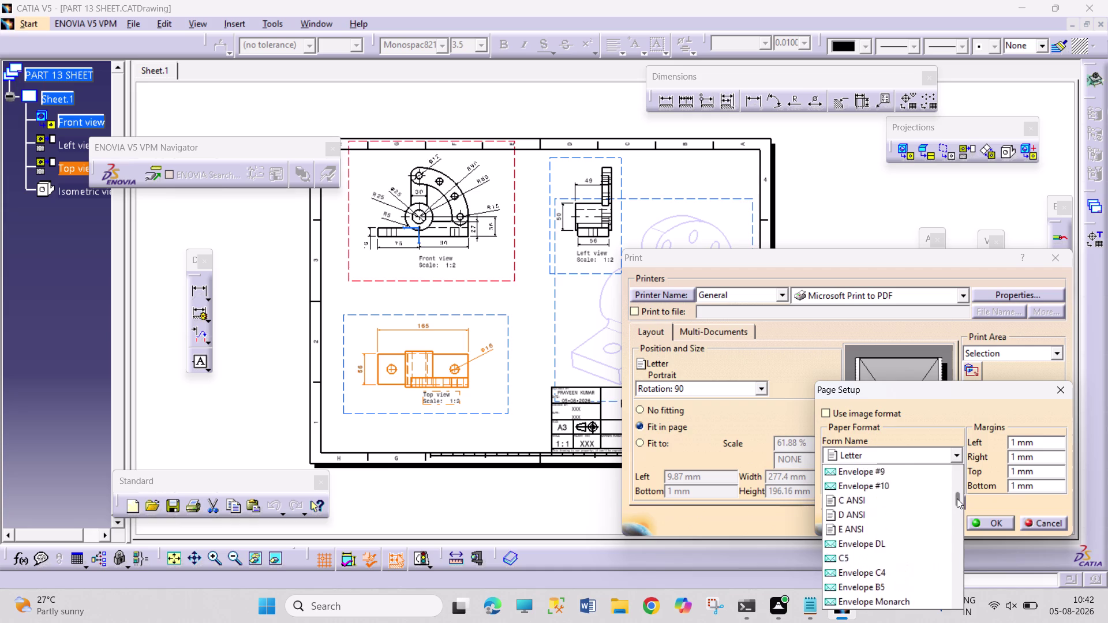
drag(956, 499, 957, 491)
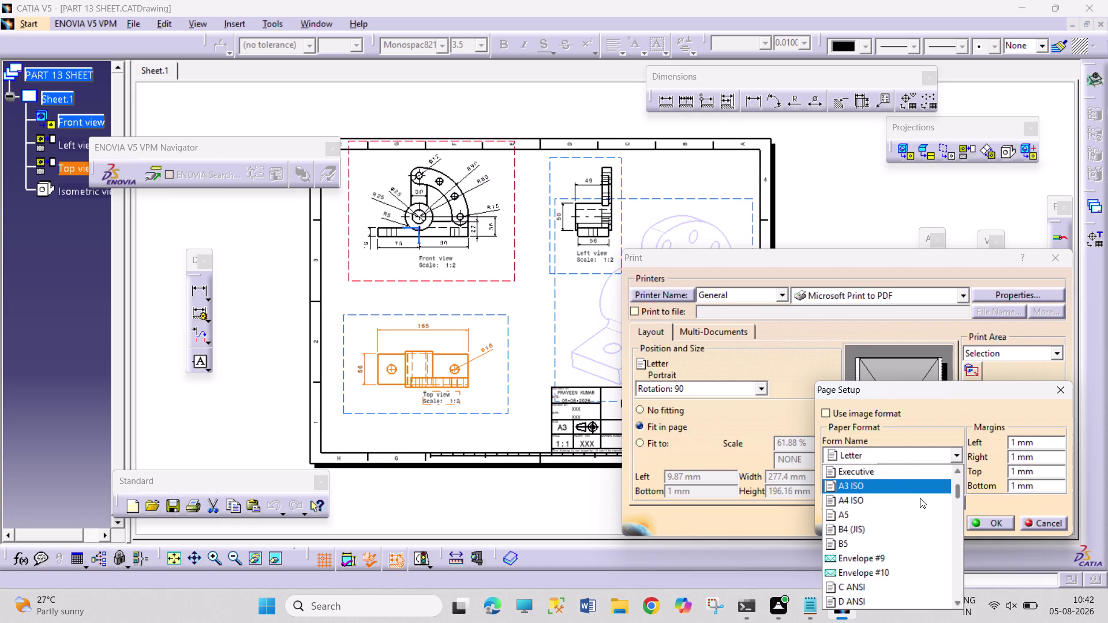
click(914, 489)
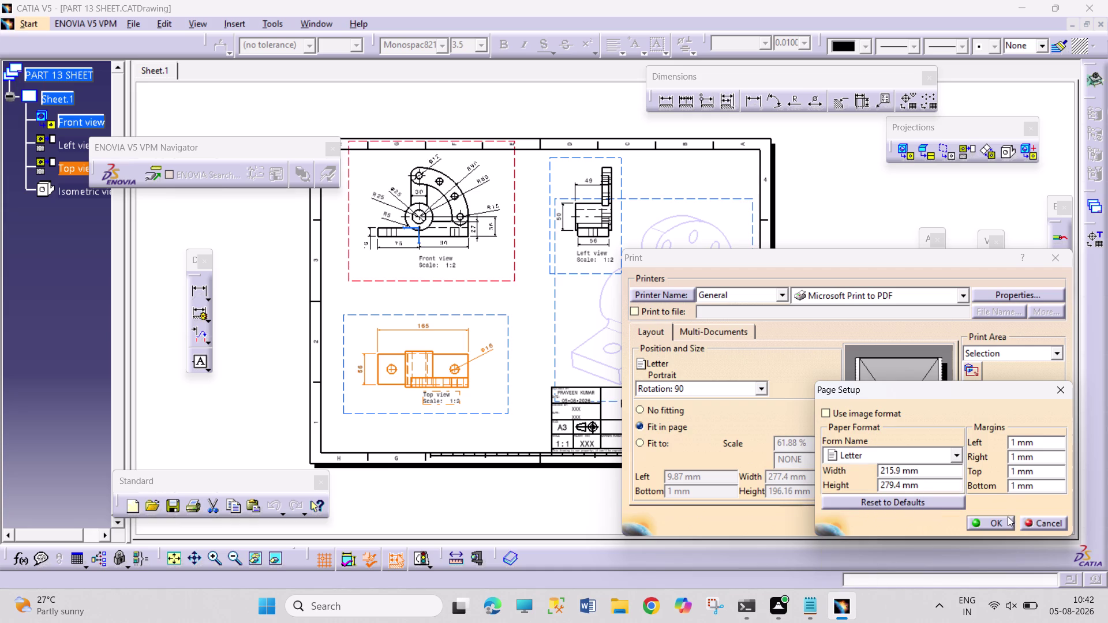
click(1002, 517)
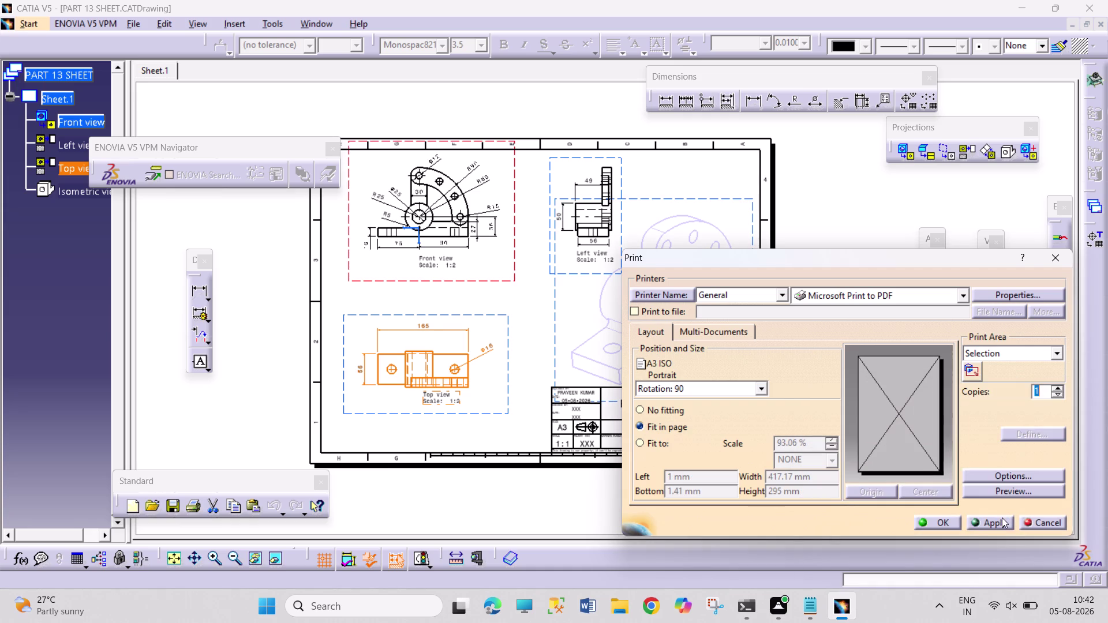
Preview the dimensioned sheet on A3 ISO paper, then return to the print settings.
click(1033, 489)
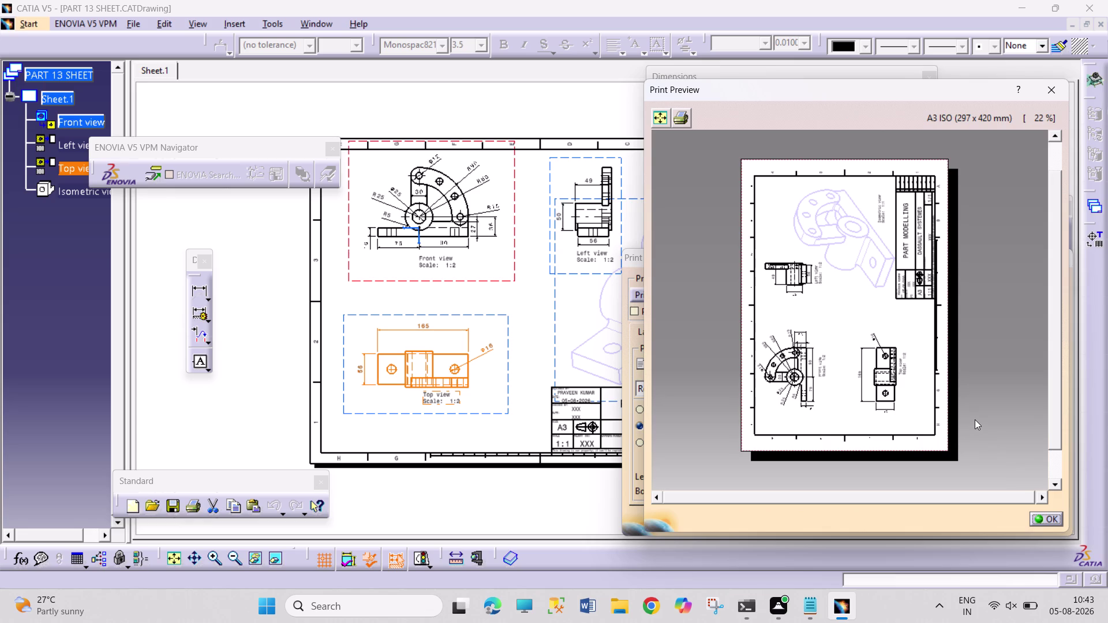
click(1046, 516)
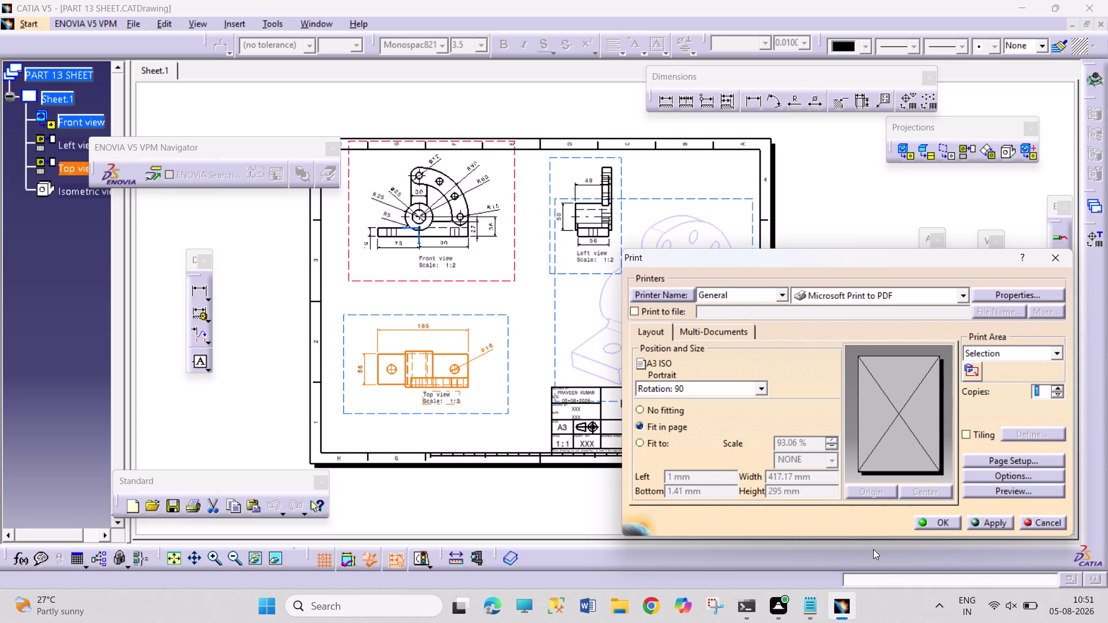
Confirm printing to Microsoft Print to PDF on A3 ISO, rotated 90 and fitted to the page.
click(924, 526)
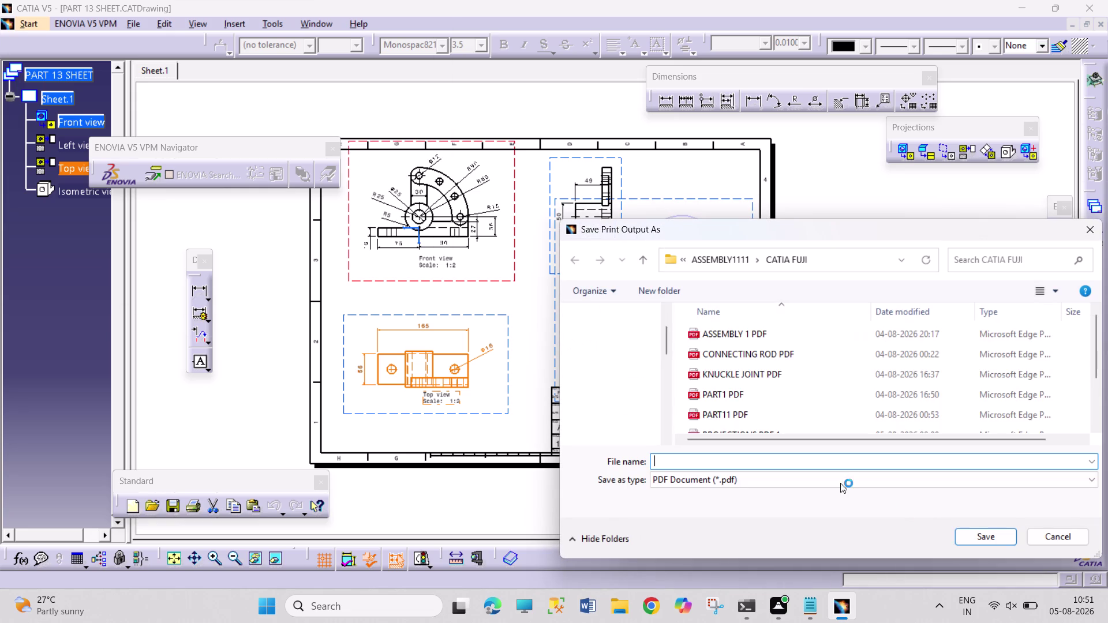
Name the print output 'PART 13 PDF' and save it.
click(753, 457)
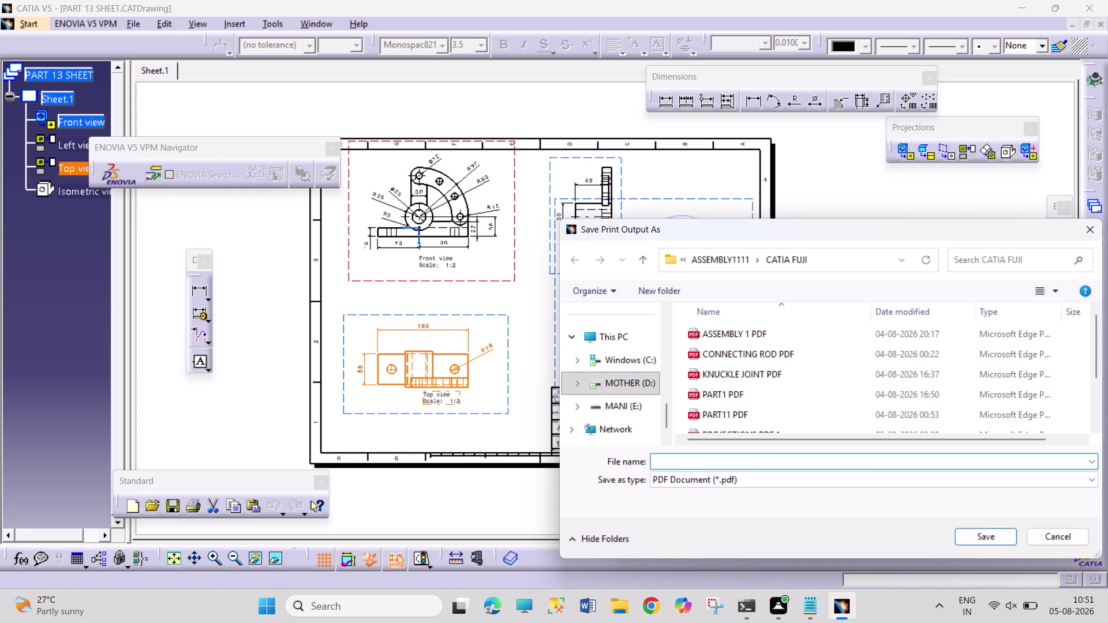
text(PART)
key(space)
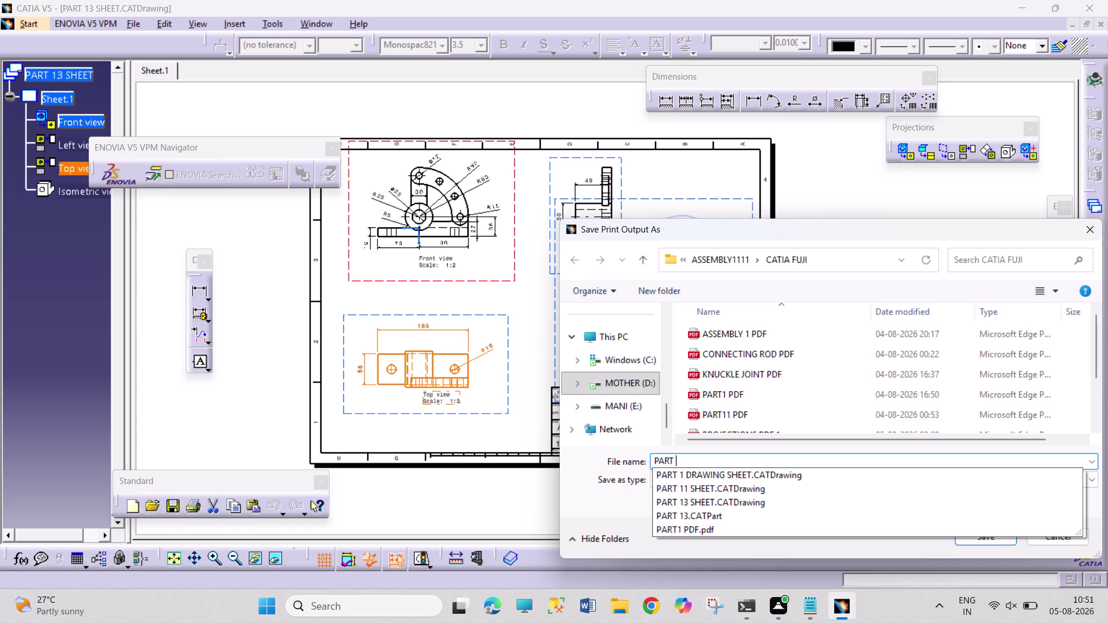
text(1)
text(3)
key(space)
text(P)
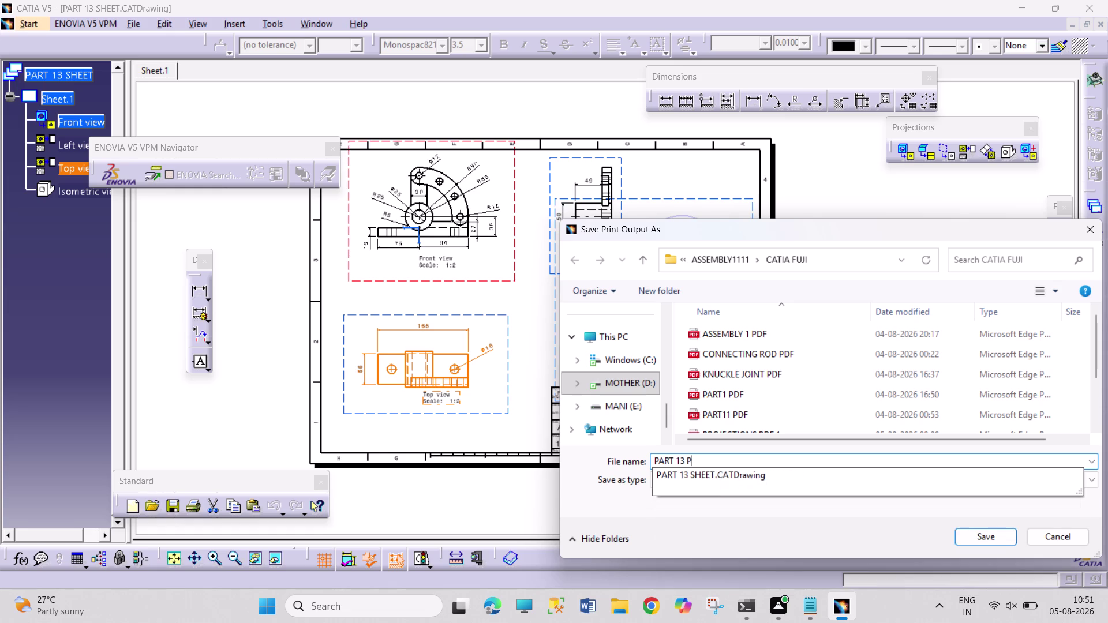
text(DF)
key(Return)
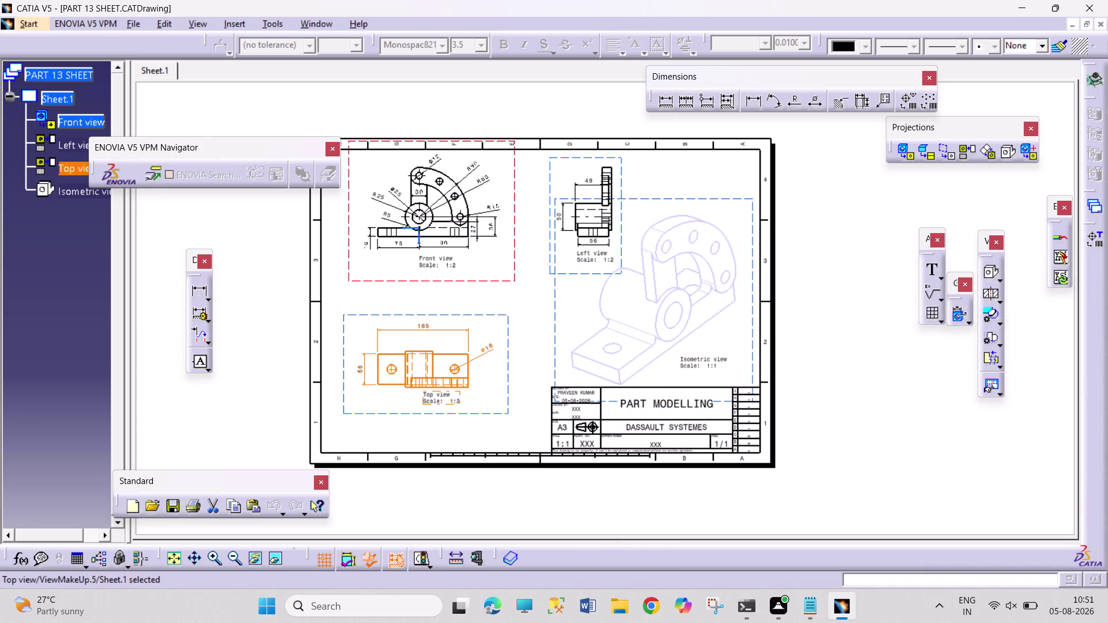
click(621, 606)
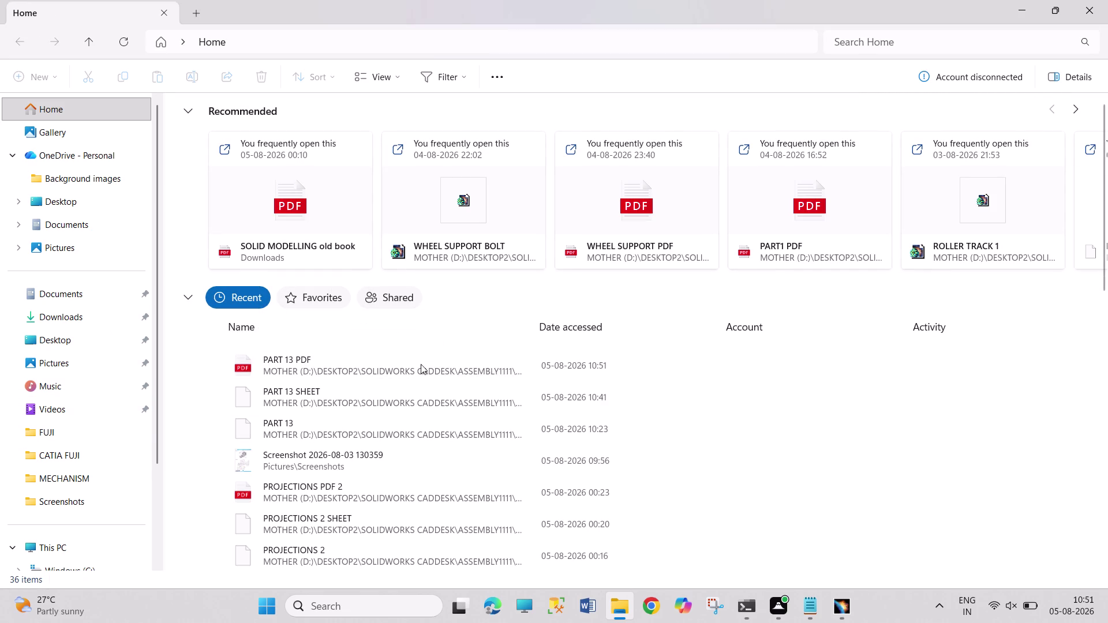
Open PART 13 PDF from File Explorer's Recent list in Microsoft Edge.
double_click(388, 359)
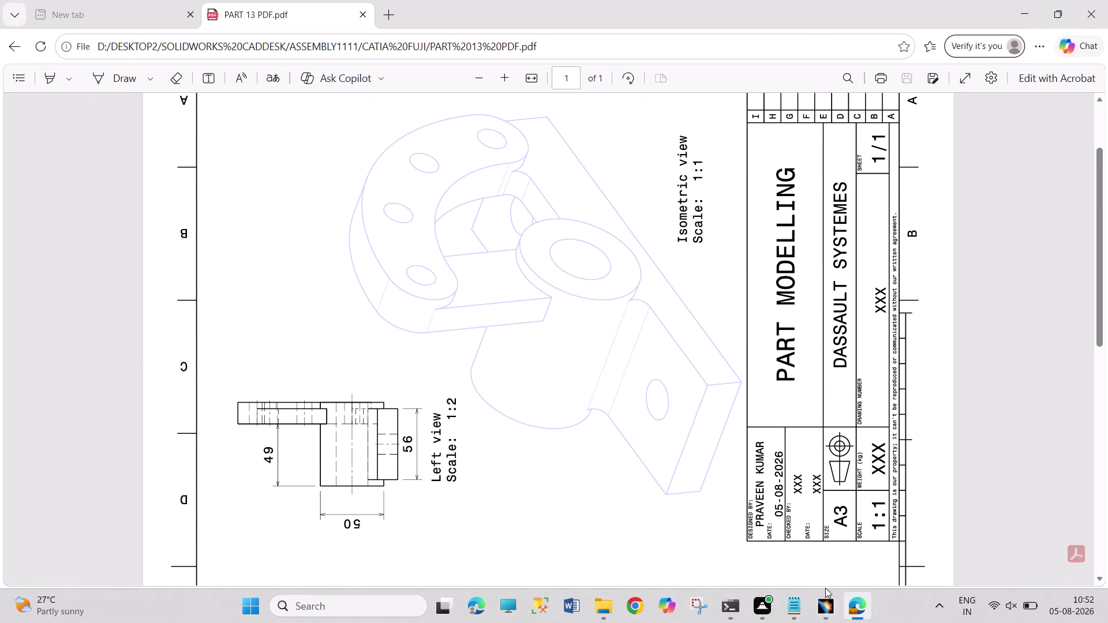
Switch from the PDF in Edge back to the PART 13 SHEET drawing in CATIA.
click(824, 602)
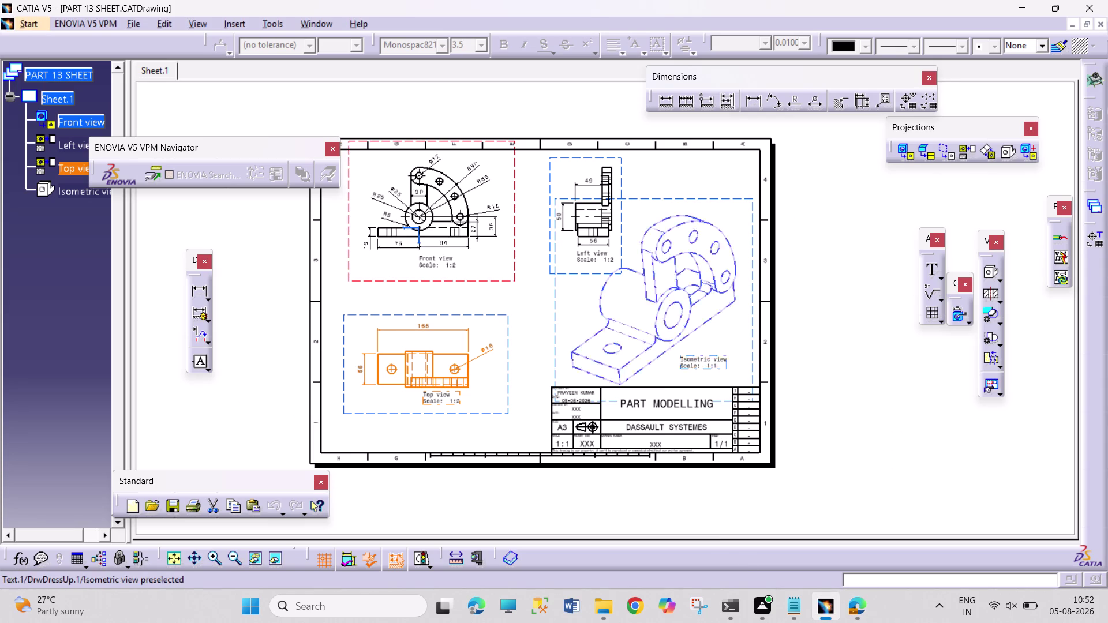
Open the isometric view's Properties and browse the Lines and Curves Color choices.
right_click(701, 329)
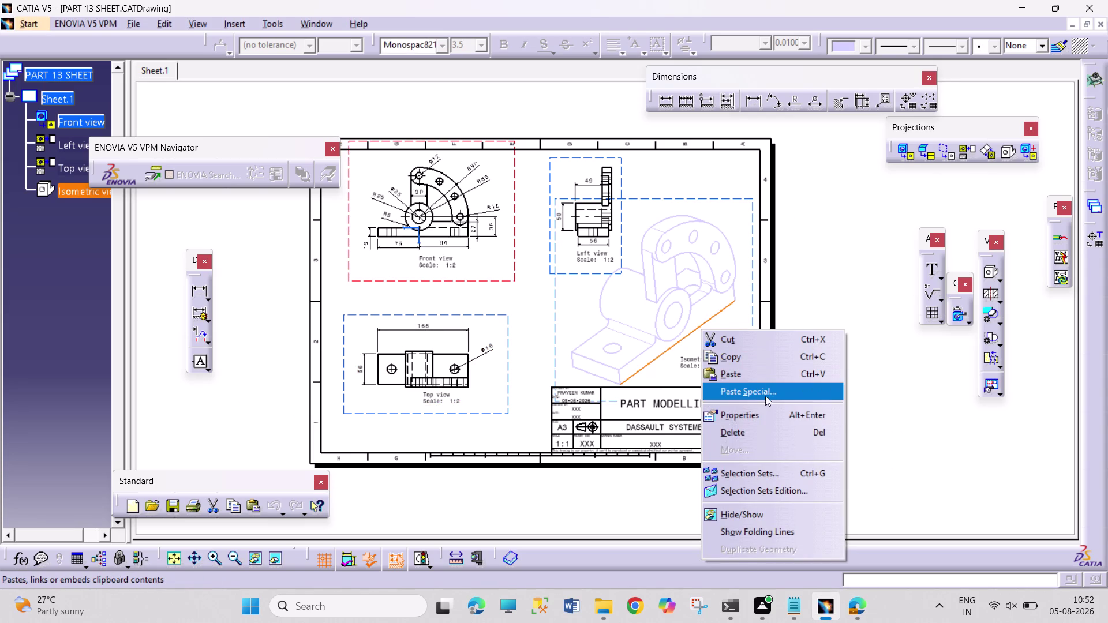
click(765, 411)
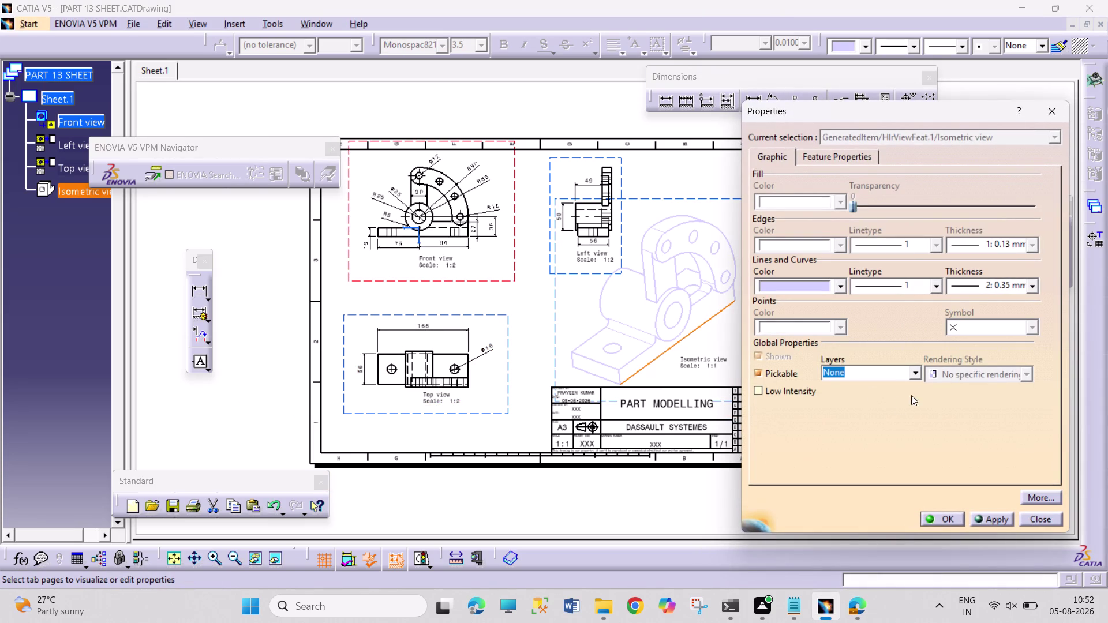
click(841, 286)
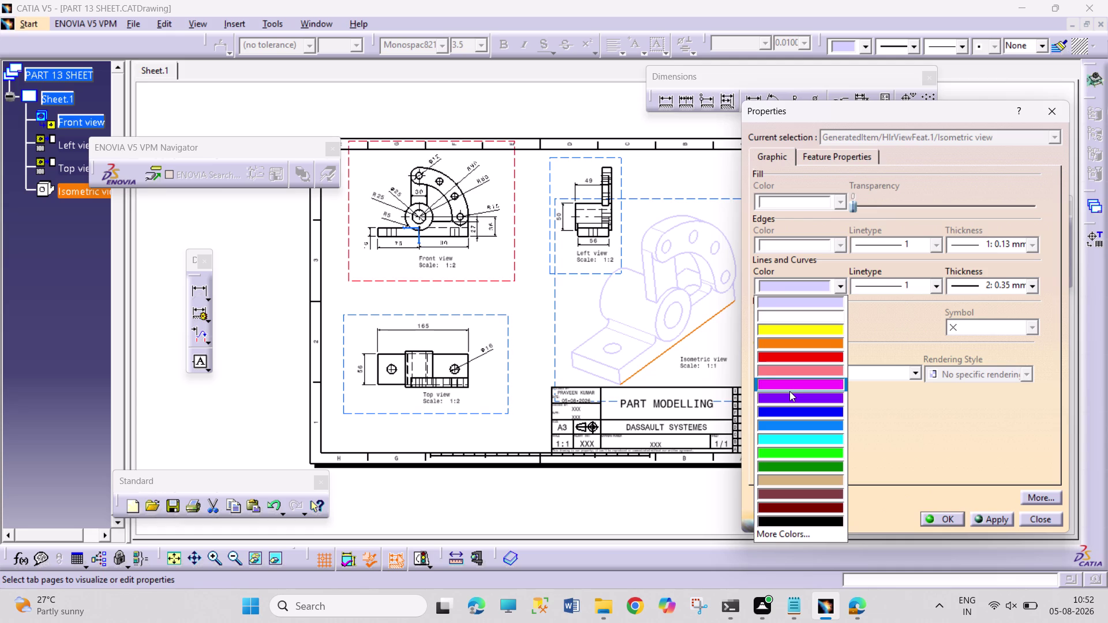
click(886, 408)
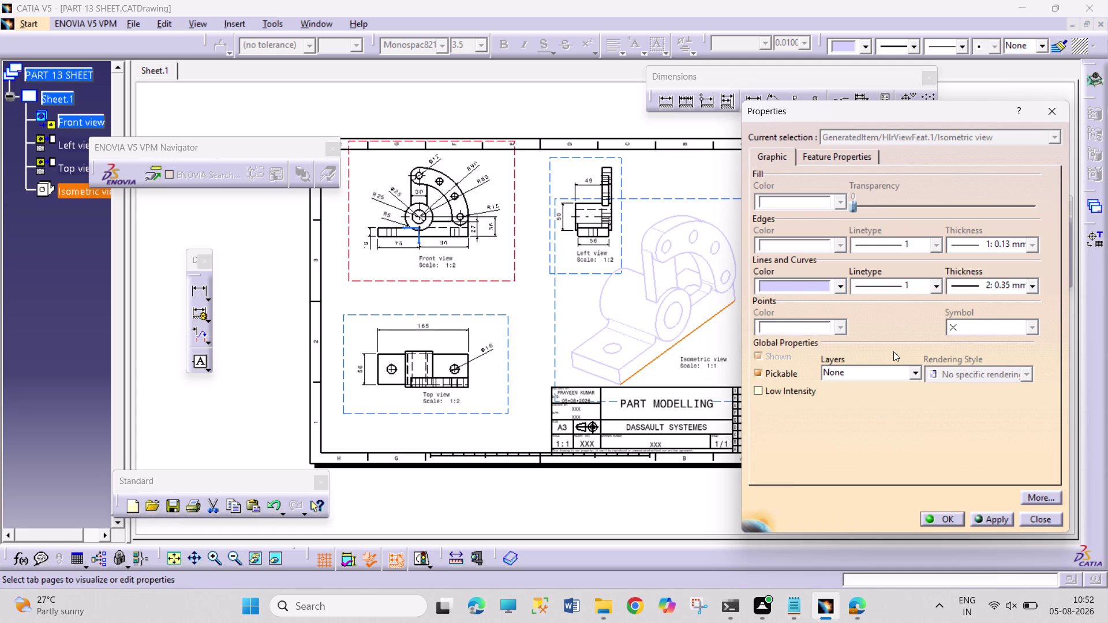
drag(854, 206, 882, 204)
drag(882, 205, 937, 200)
click(937, 200)
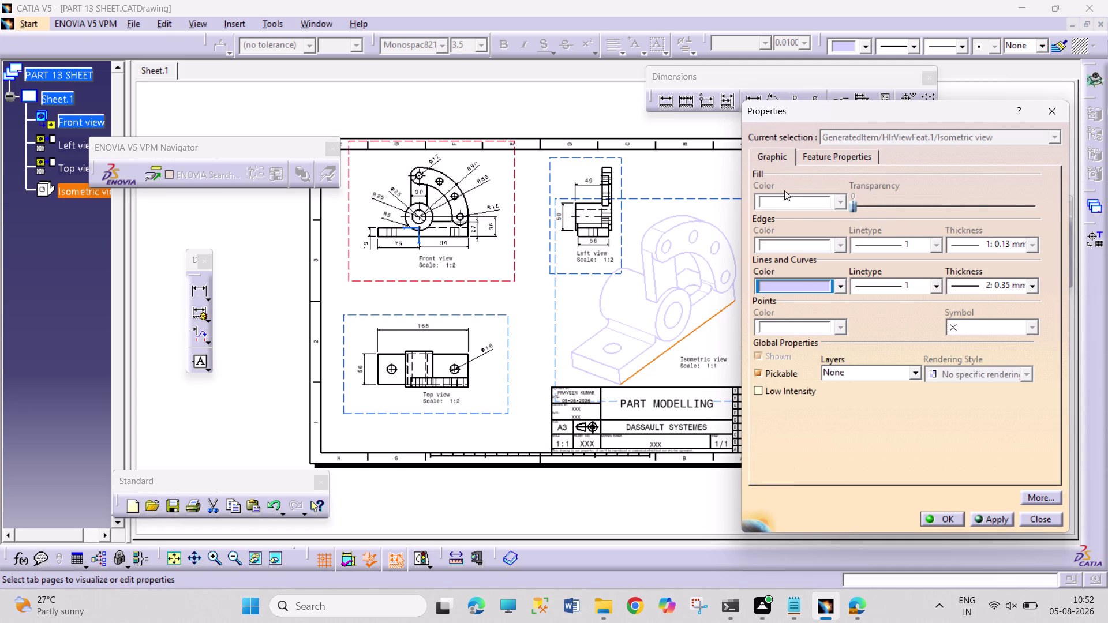
Try other Graphic tab fields, leaving the isometric view's line colour unchanged.
click(786, 202)
click(847, 200)
click(792, 390)
click(792, 390)
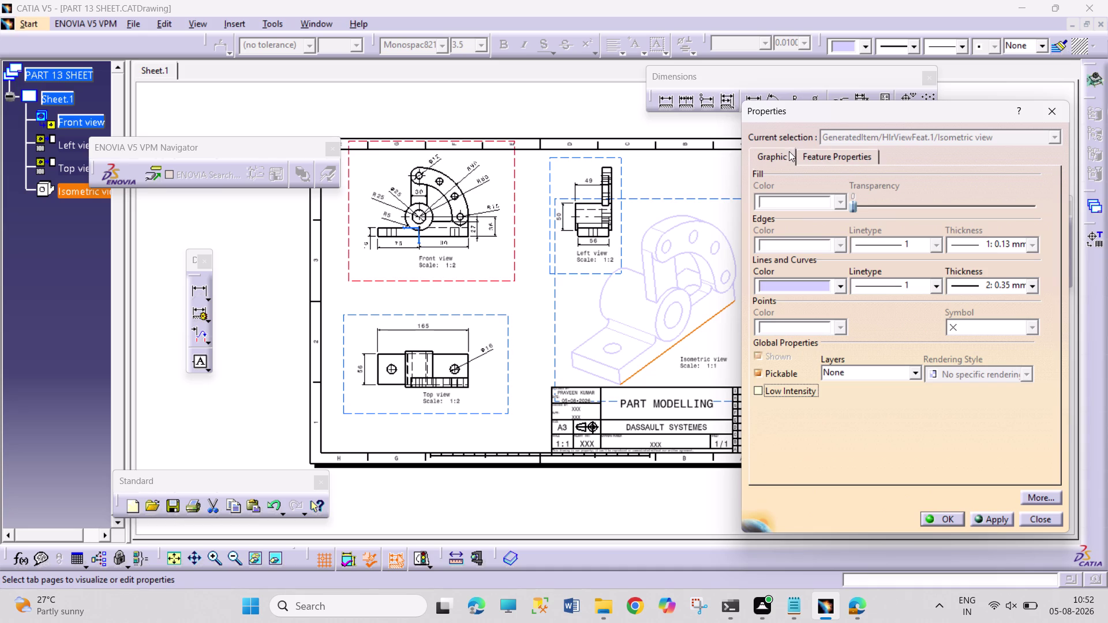
triple_click(792, 195)
triple_click(835, 202)
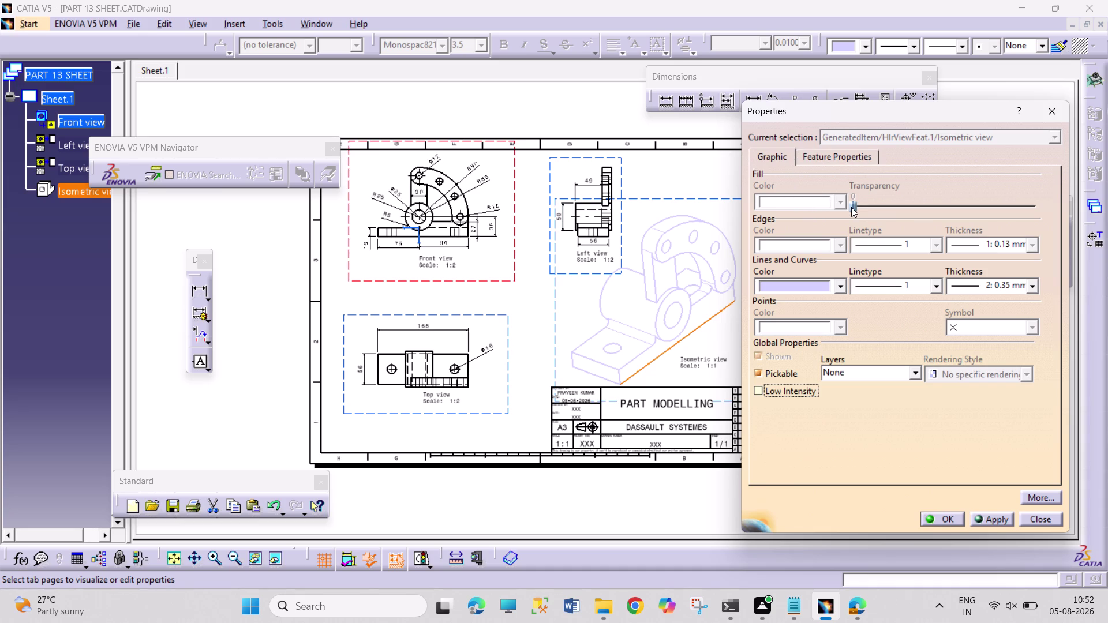
click(851, 207)
drag(851, 207, 920, 211)
click(931, 286)
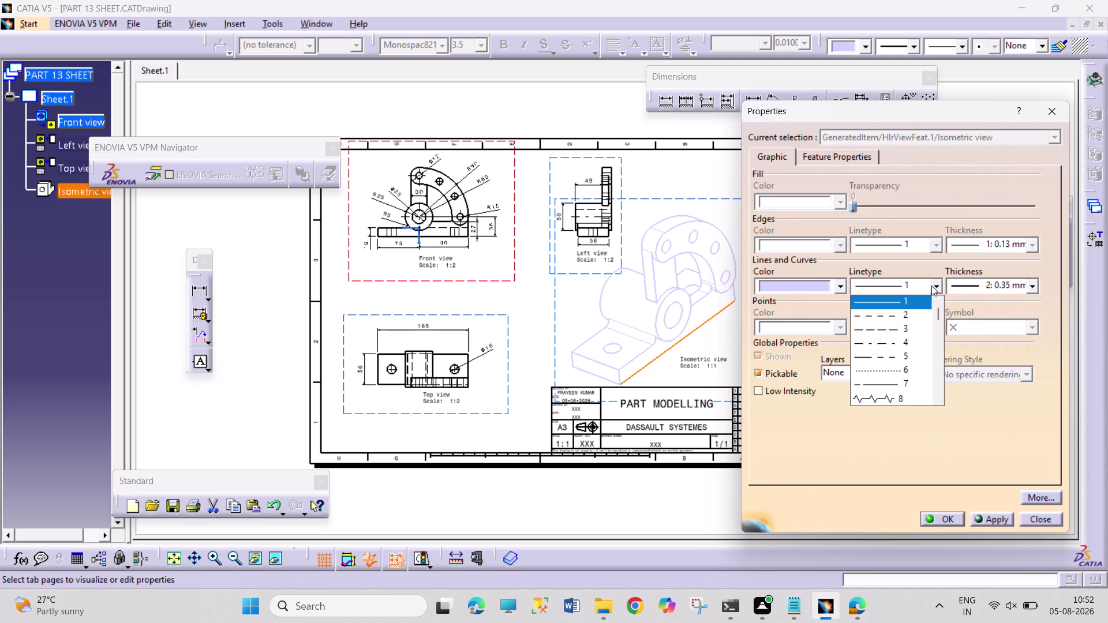
Keep the isometric view's solid line type and 0.35 mm line thickness.
click(1026, 289)
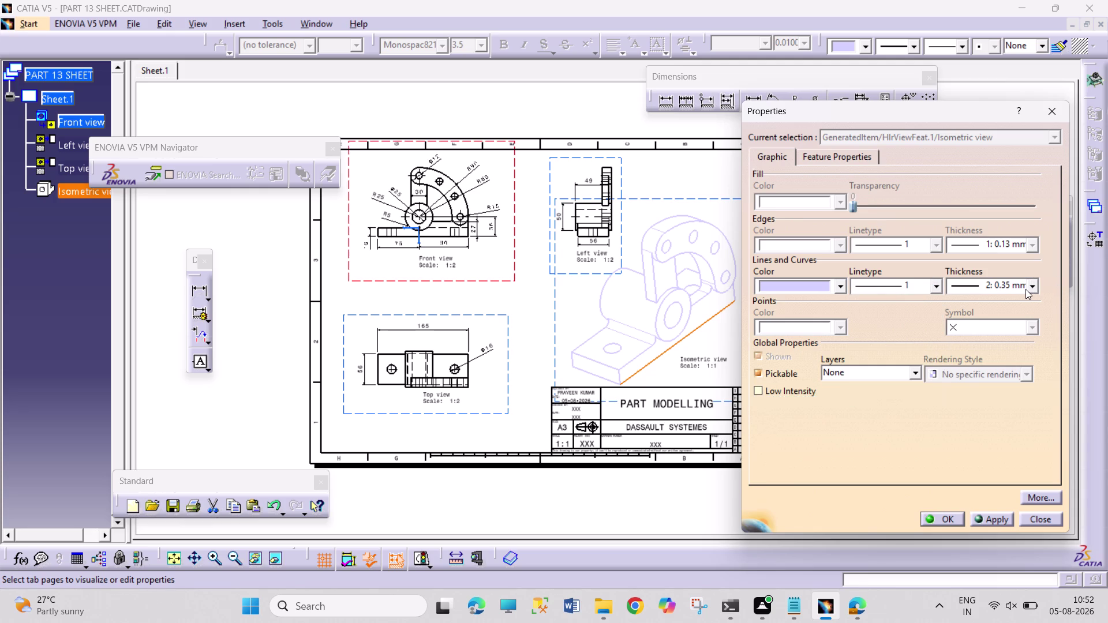
click(1034, 287)
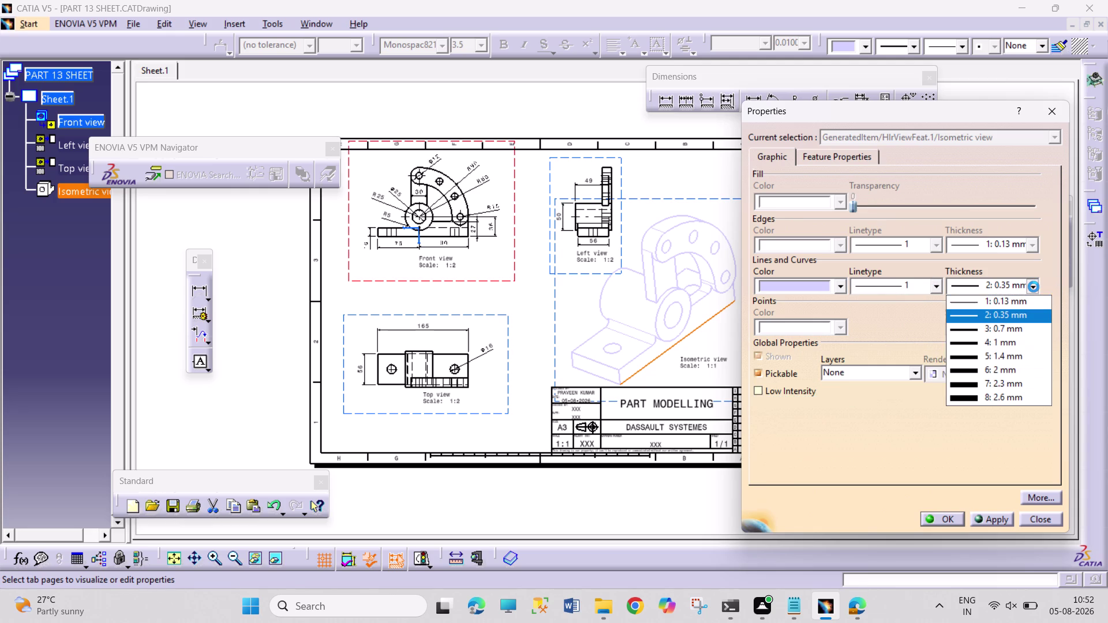
click(851, 209)
triple_click(835, 203)
double_click(834, 203)
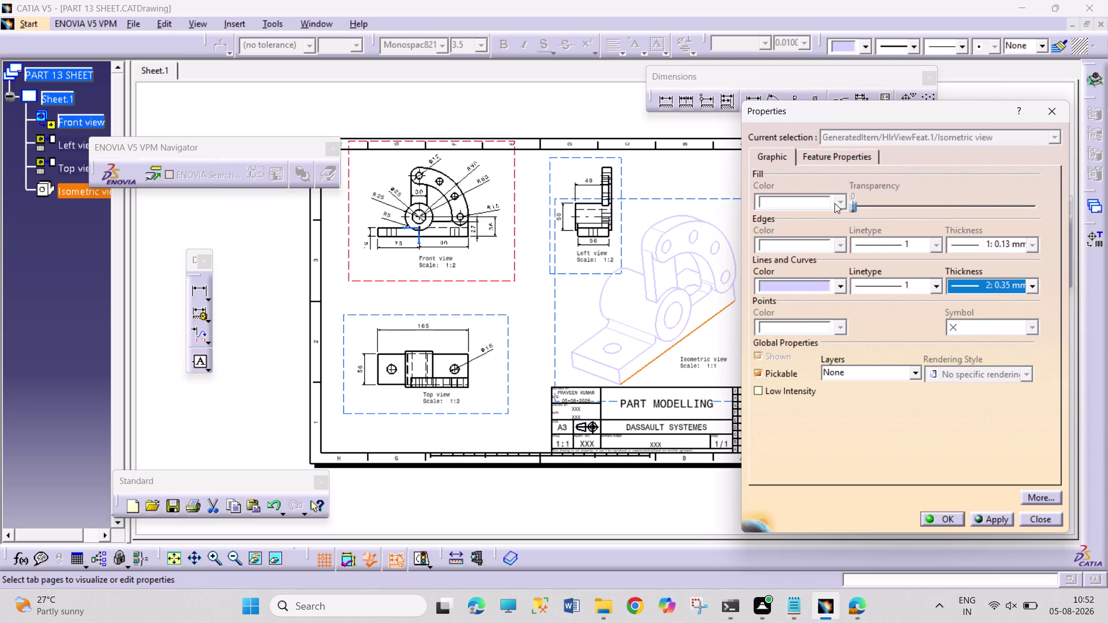
drag(834, 203, 779, 154)
click(779, 154)
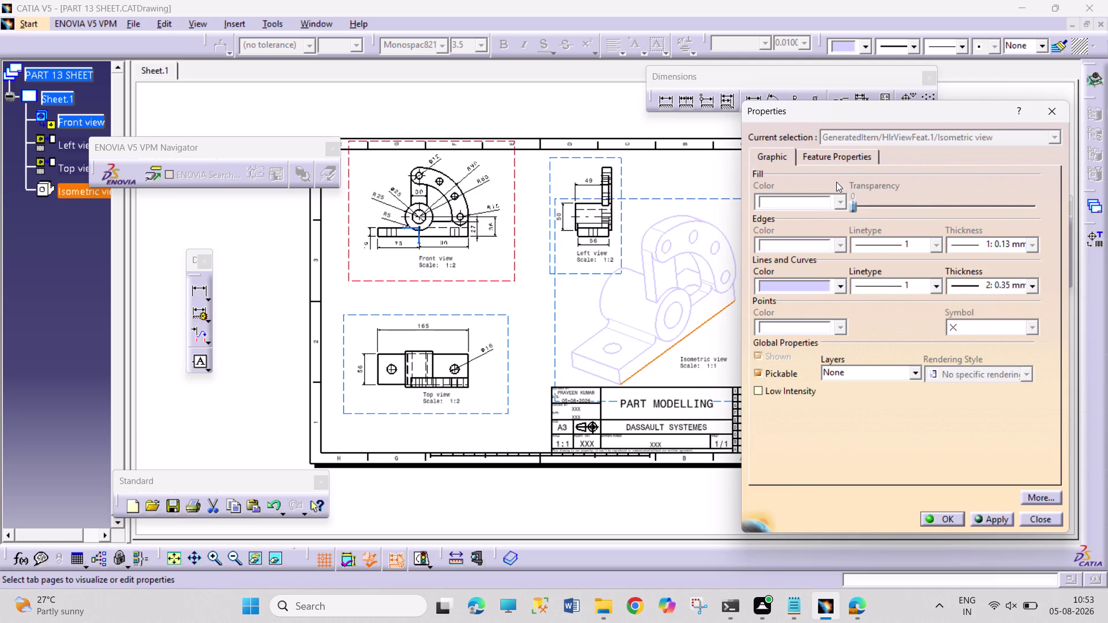
click(820, 159)
click(775, 153)
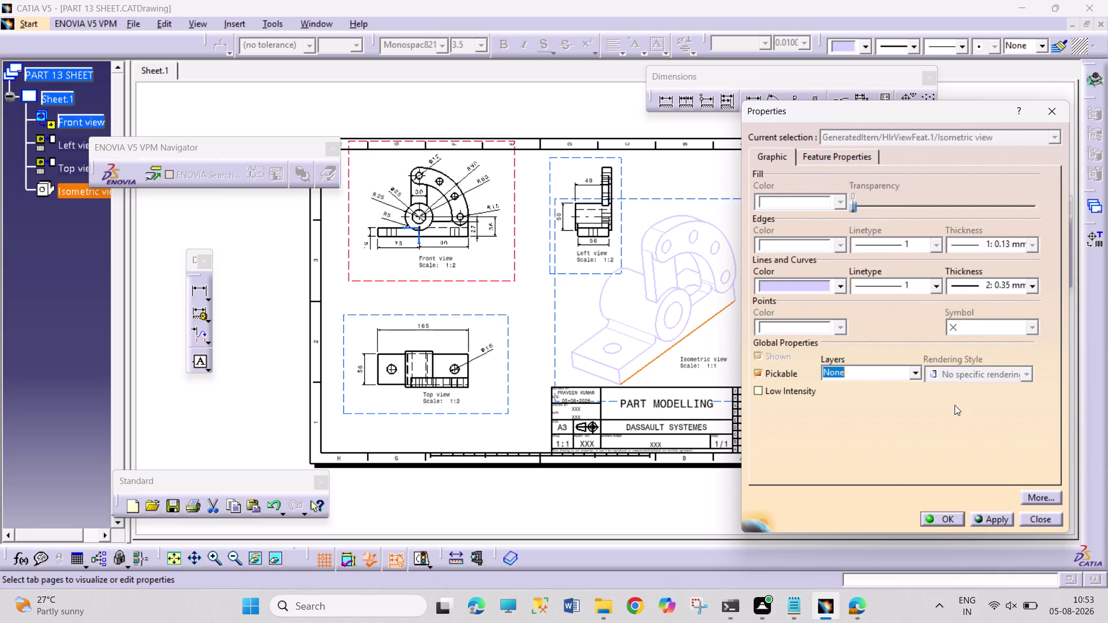
Set the view's layer to 1, then back to None, and confirm with OK.
click(920, 371)
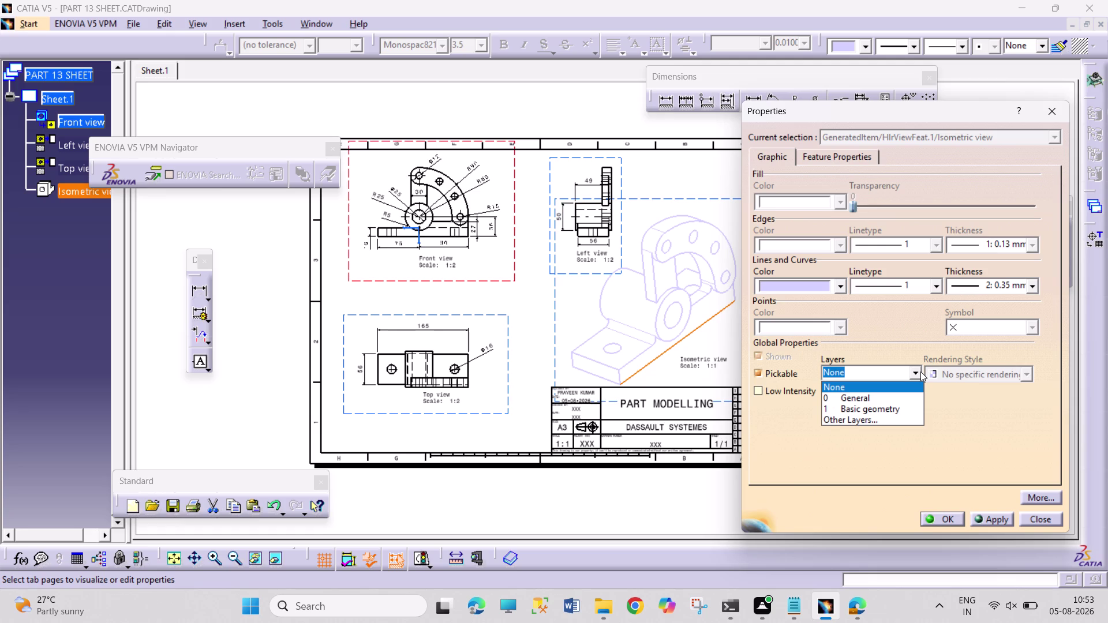
click(893, 410)
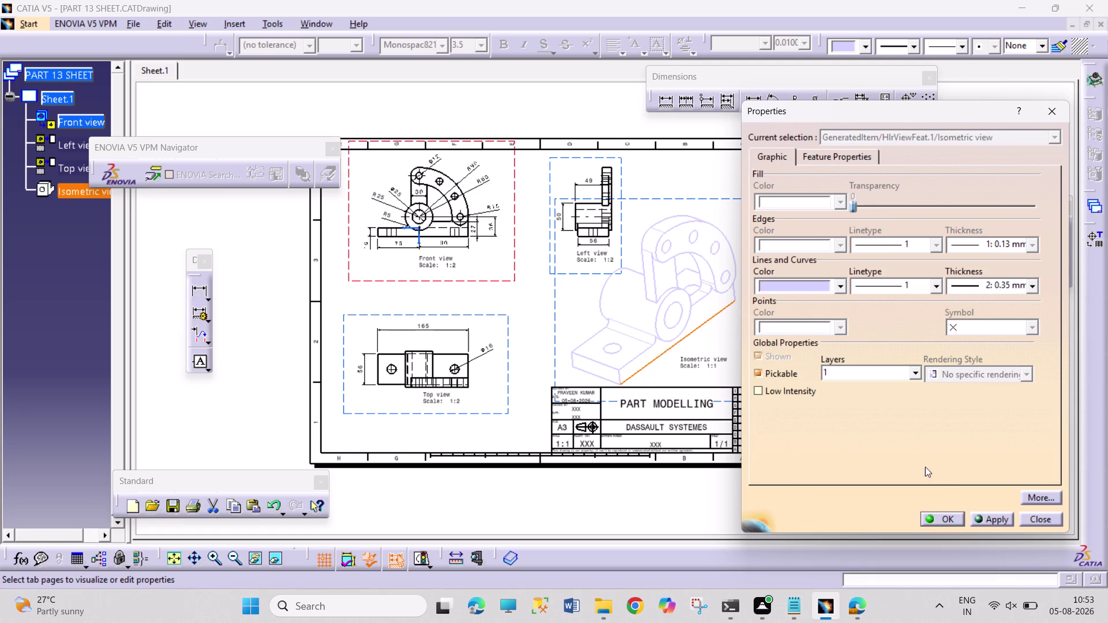
click(917, 373)
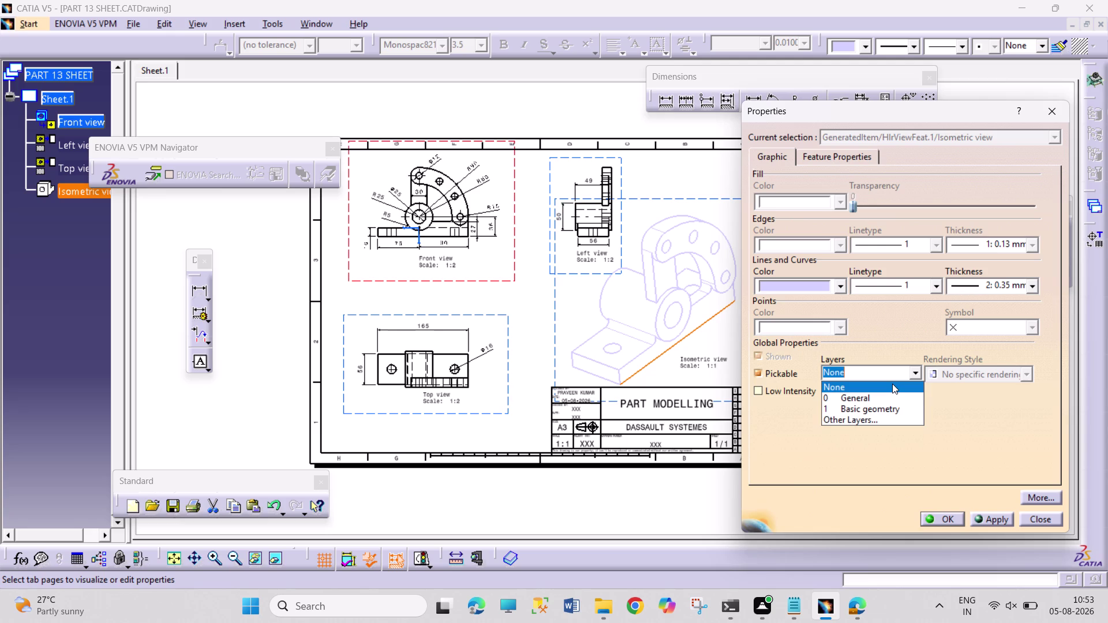
click(893, 384)
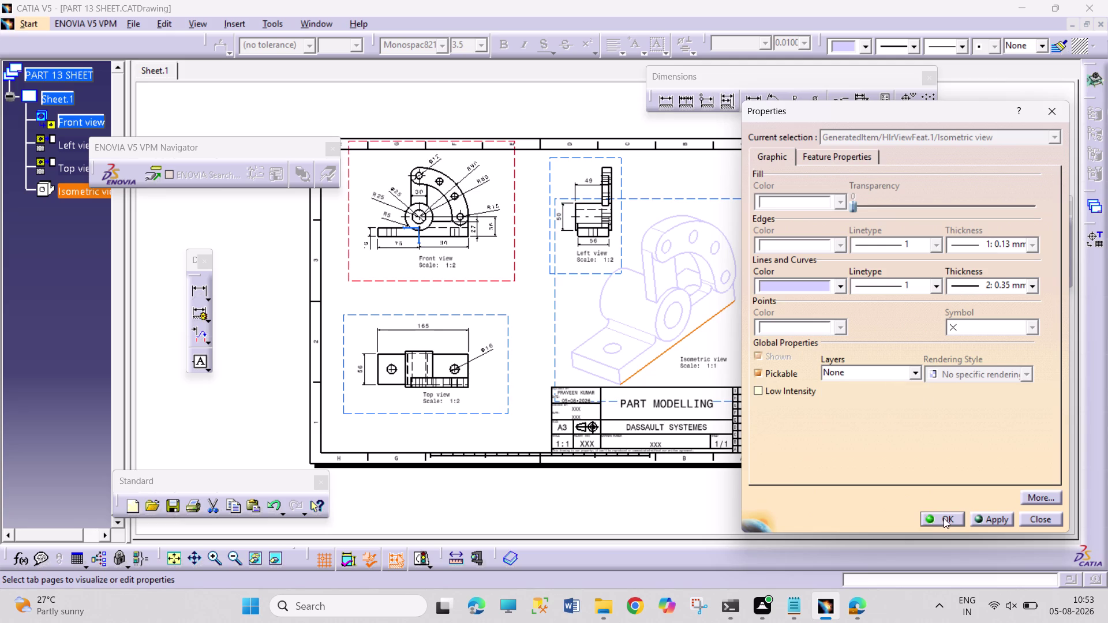
click(1049, 491)
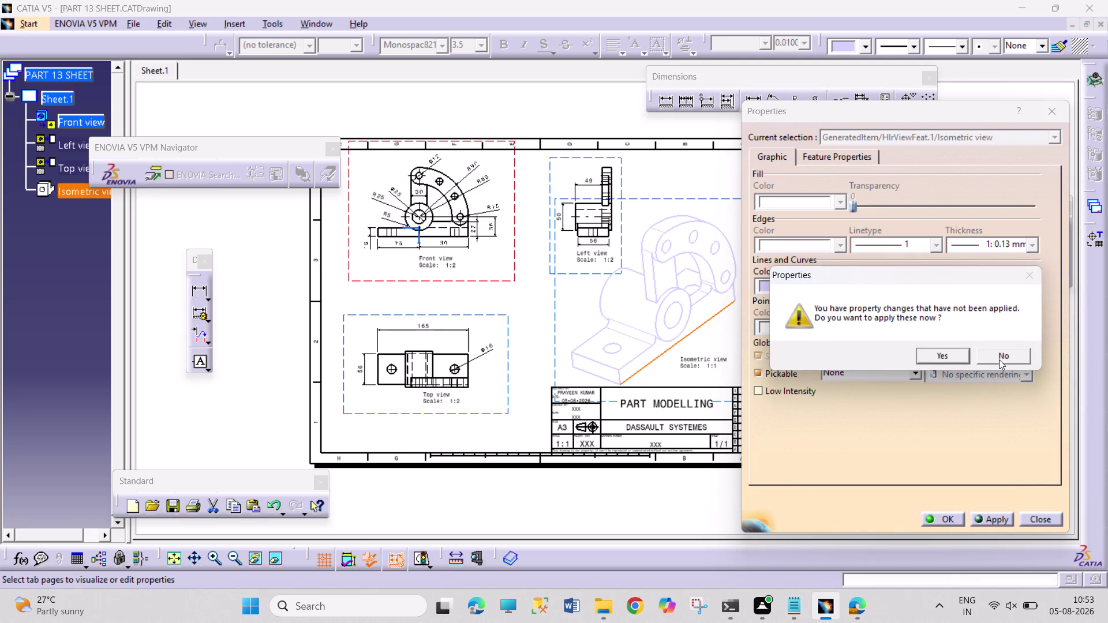
Decline the pending property changes and close the isometric view's Properties with Apply.
click(999, 360)
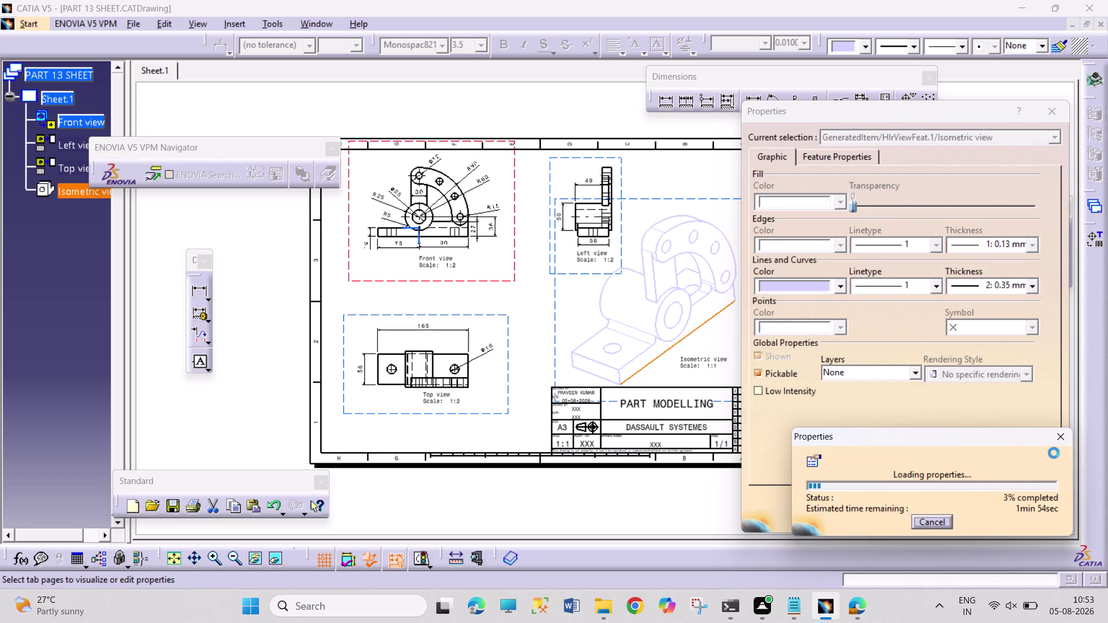
triple_click(1063, 438)
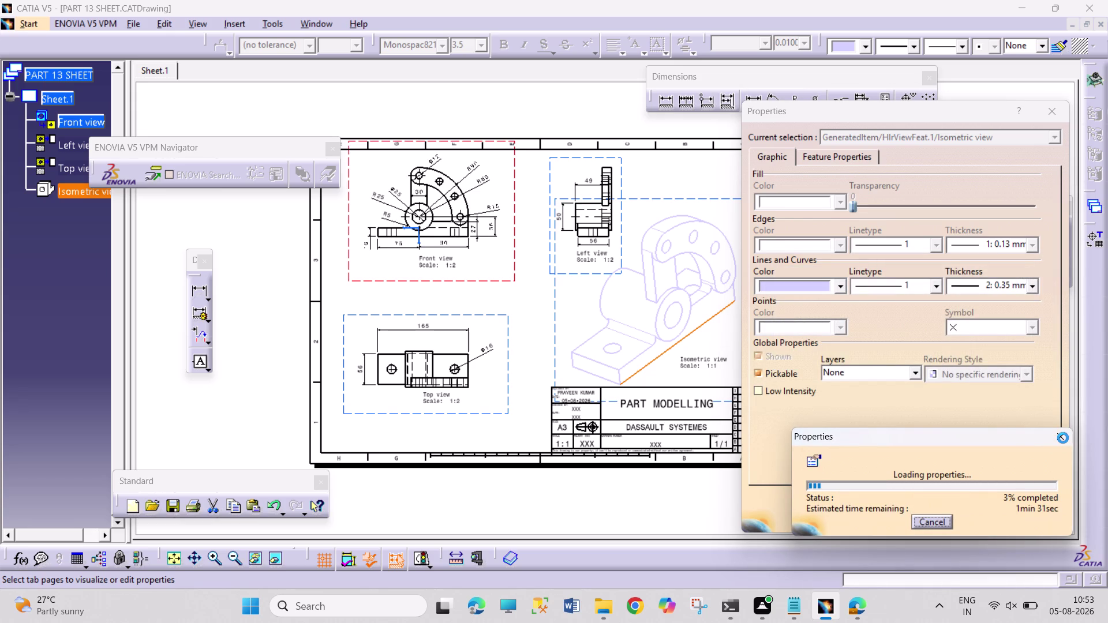
triple_click(1063, 438)
triple_click(1063, 438)
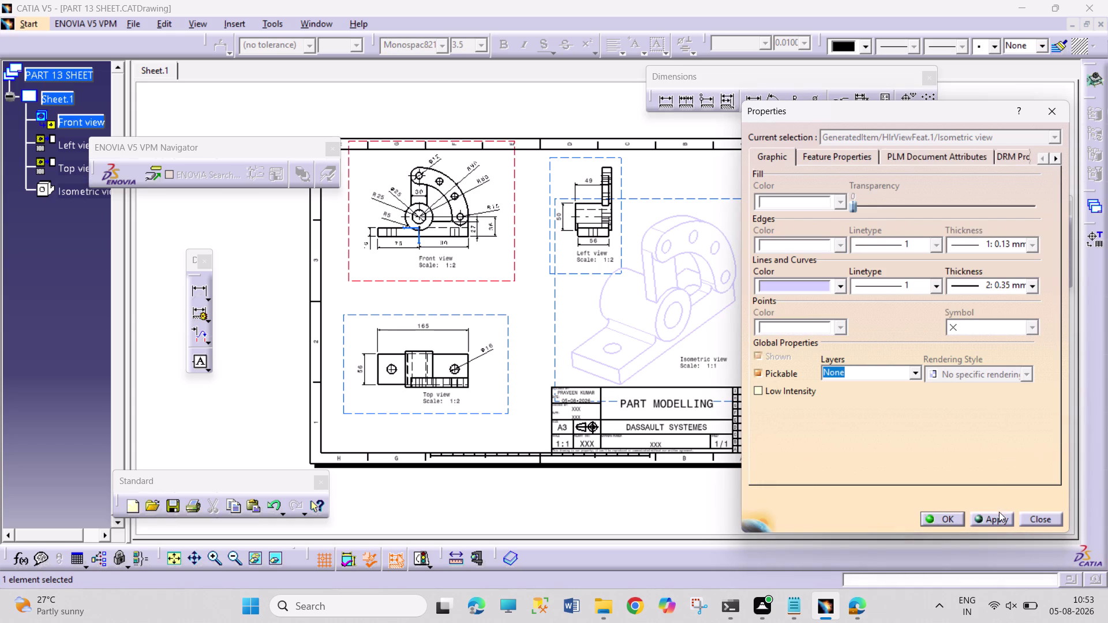
click(1034, 520)
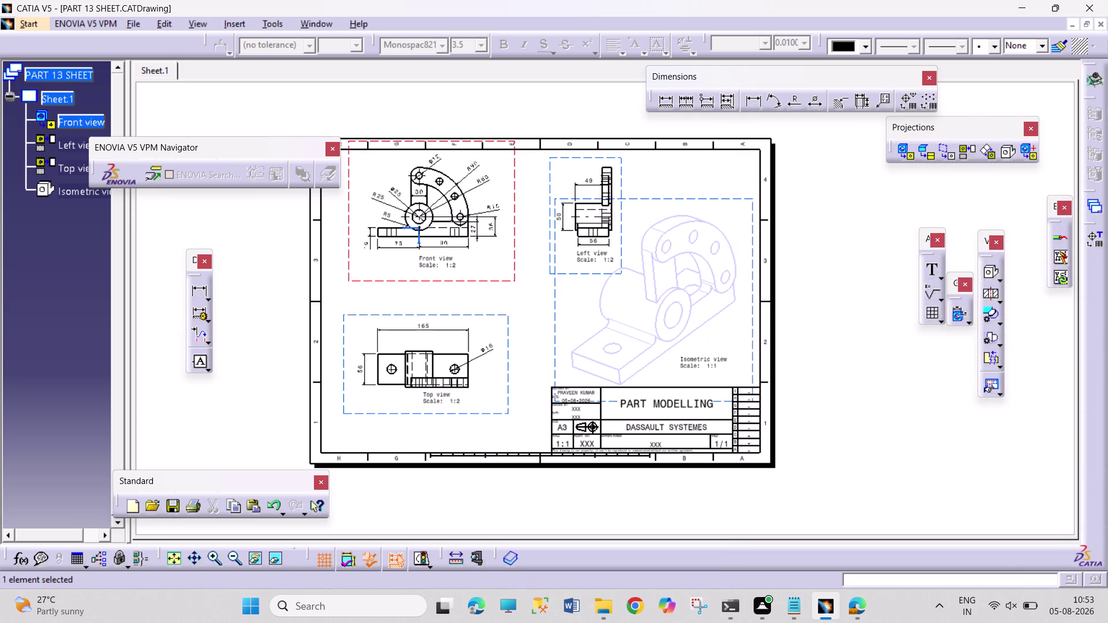
Turn off 3D Colors and turn on 3D Wireframe in the isometric view's View settings, then apply.
right_click(553, 333)
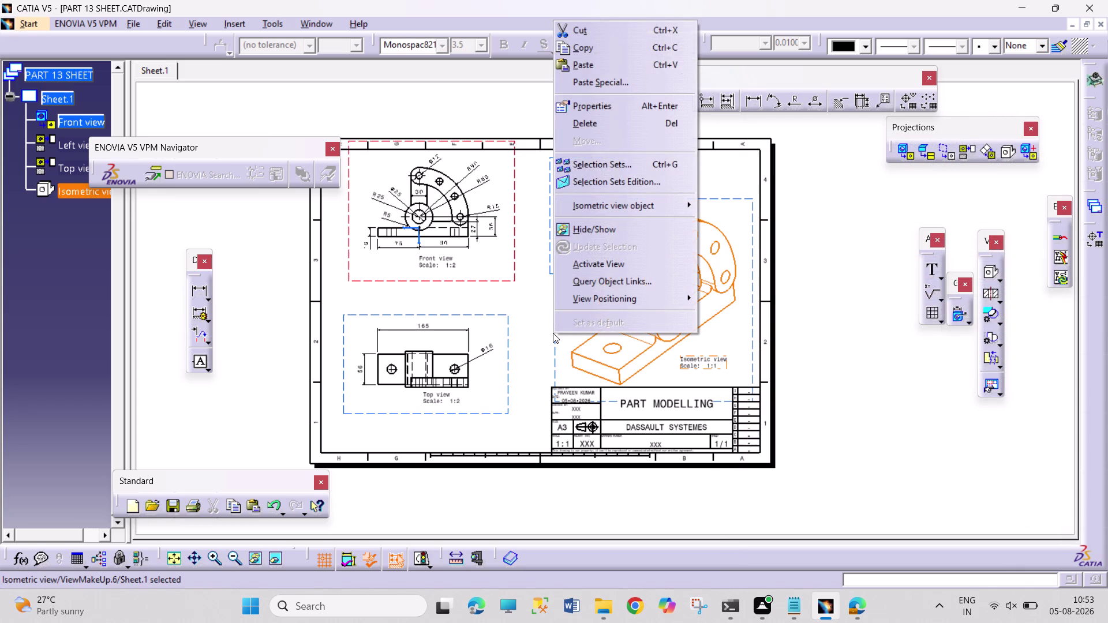
click(632, 104)
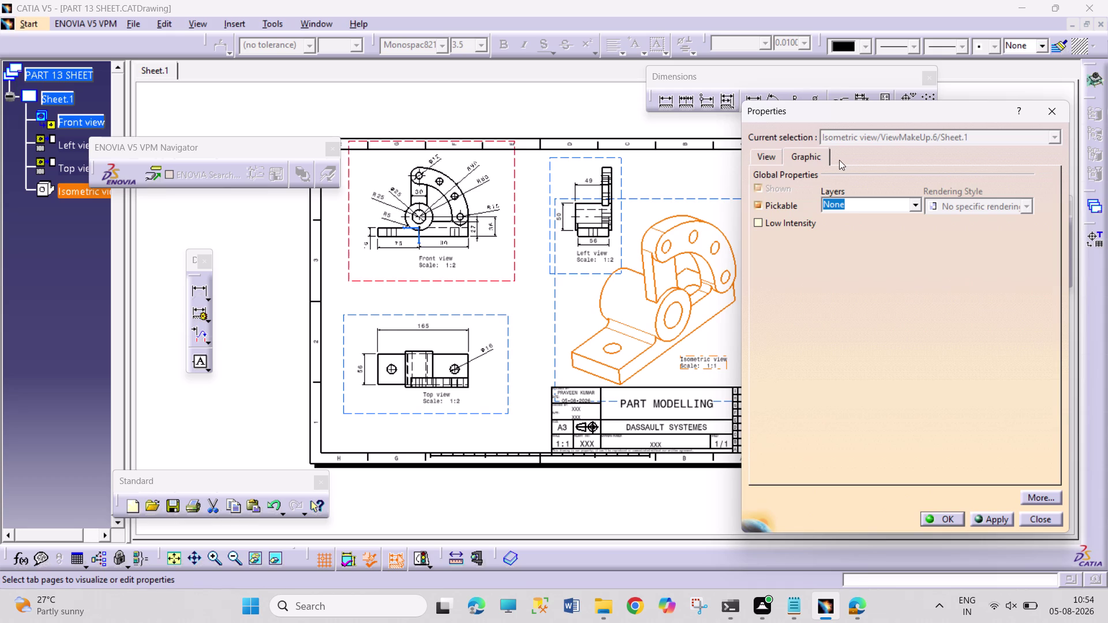
click(771, 152)
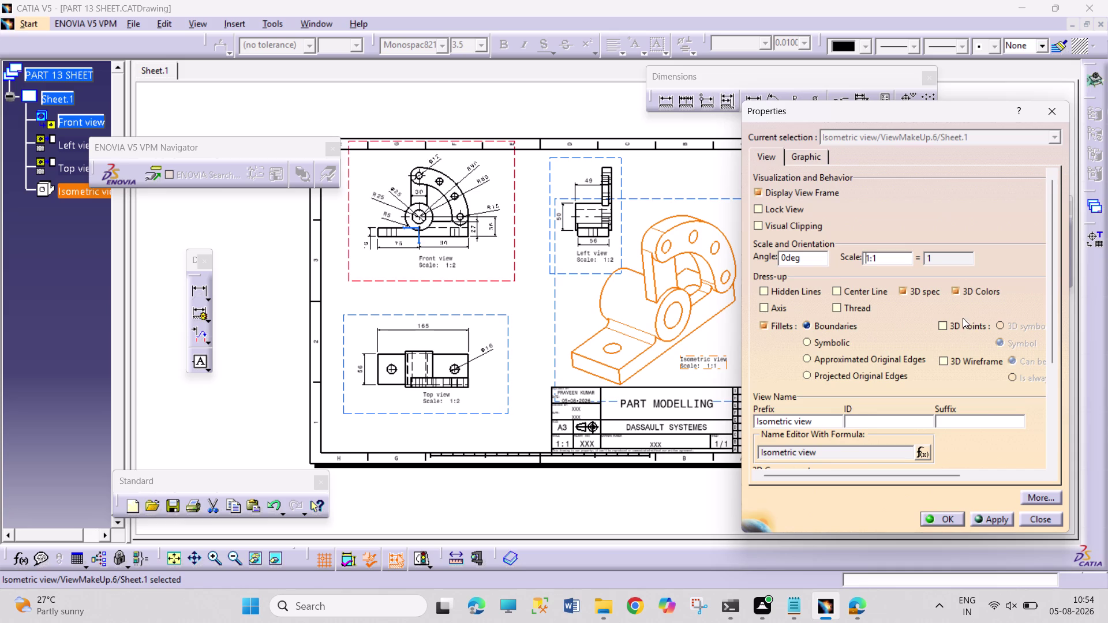
click(952, 292)
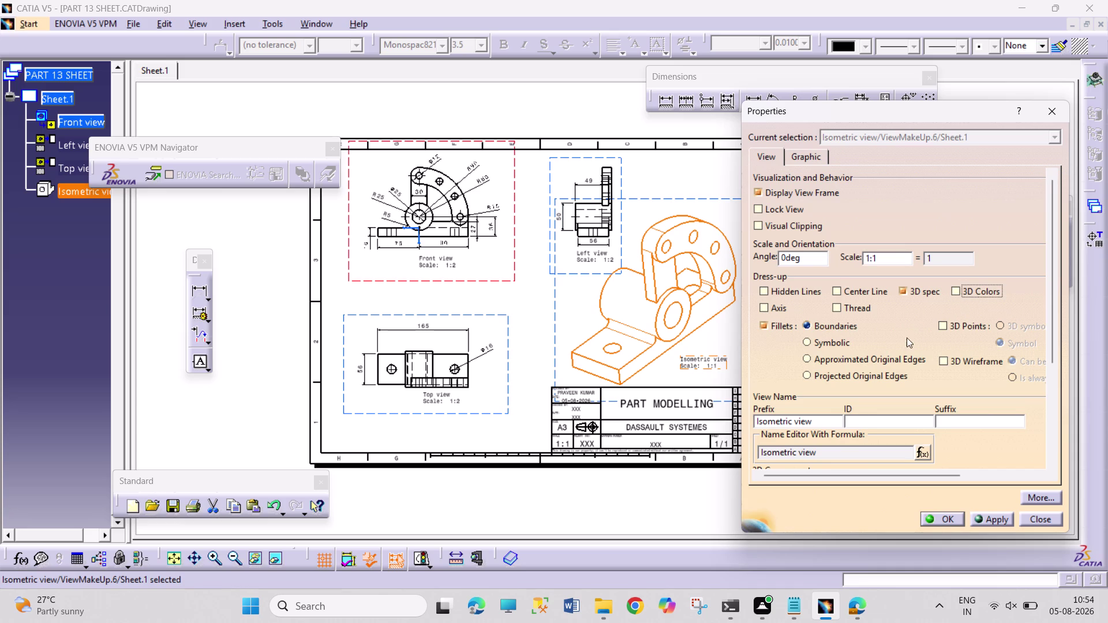
click(944, 362)
click(999, 520)
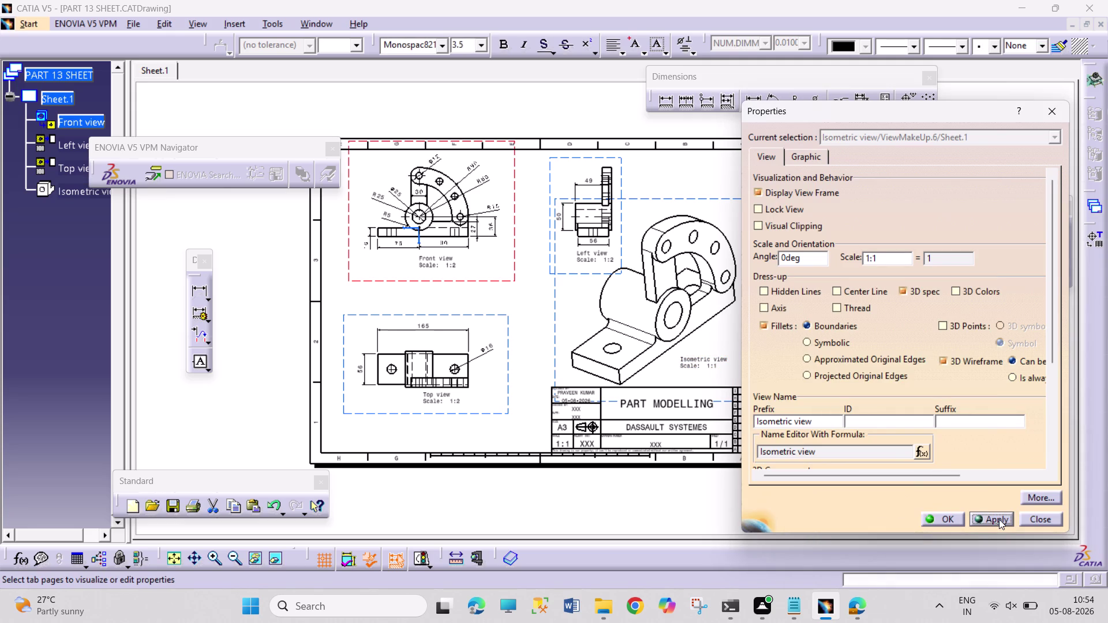
Apply the display settings and try the Symbolic fillet option.
scroll(down, 3)
click(826, 346)
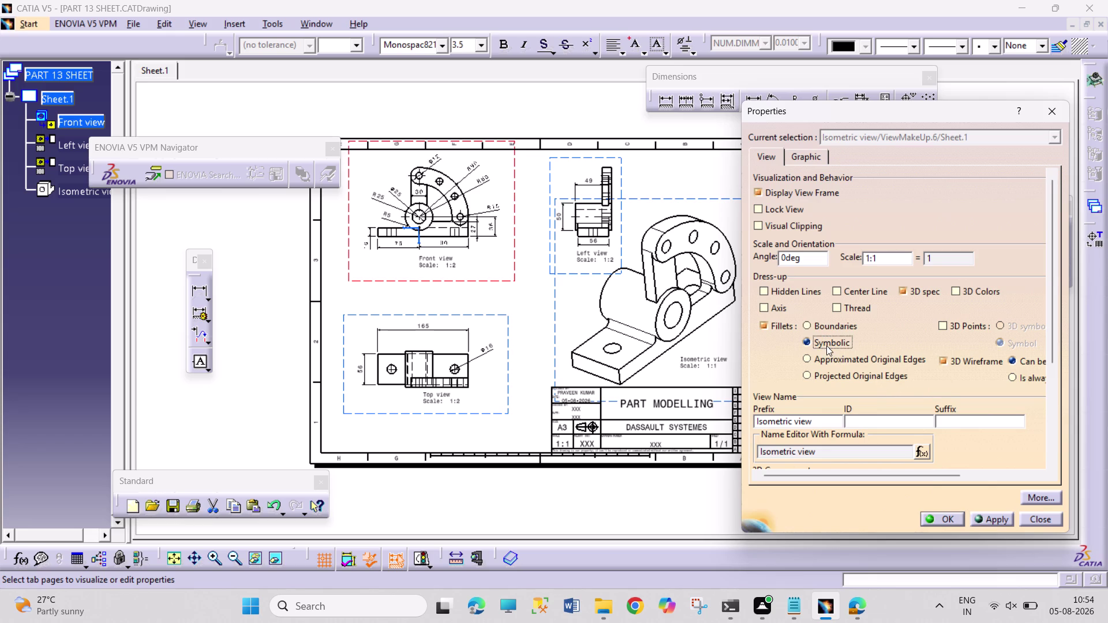
click(990, 522)
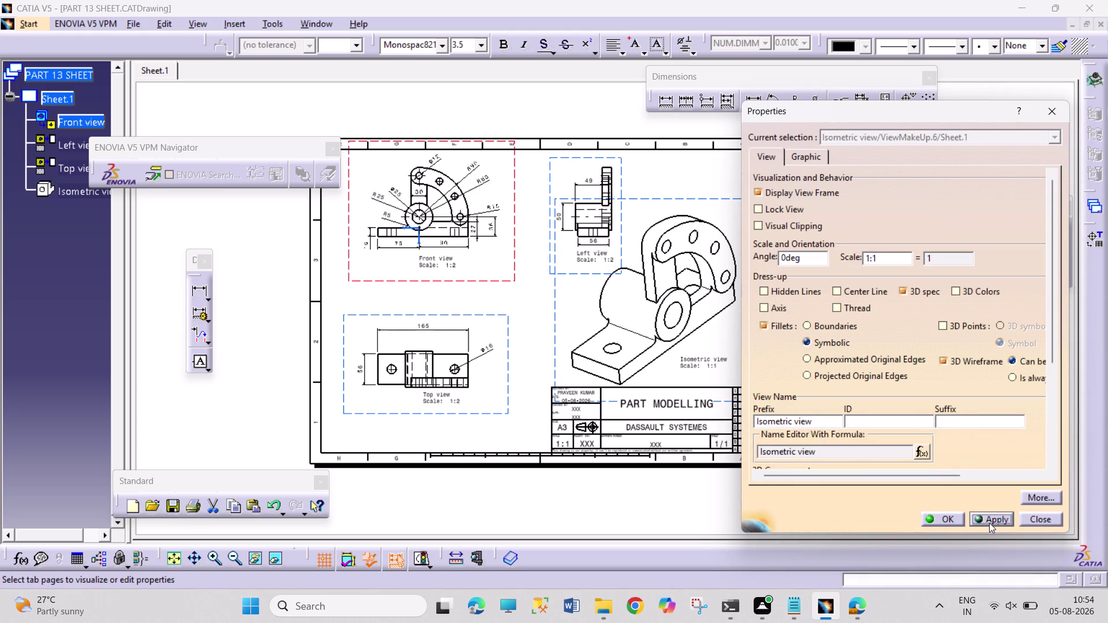
click(861, 374)
click(977, 513)
click(838, 361)
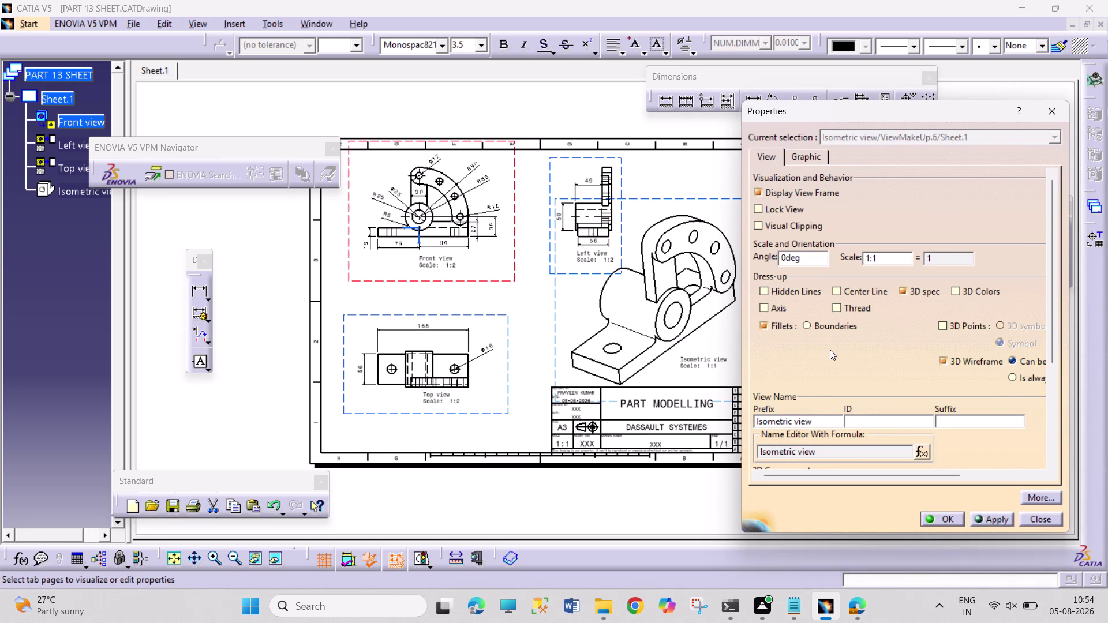
Try Approximated Original Edges, return fillets to Boundaries, and confirm the view properties.
click(977, 519)
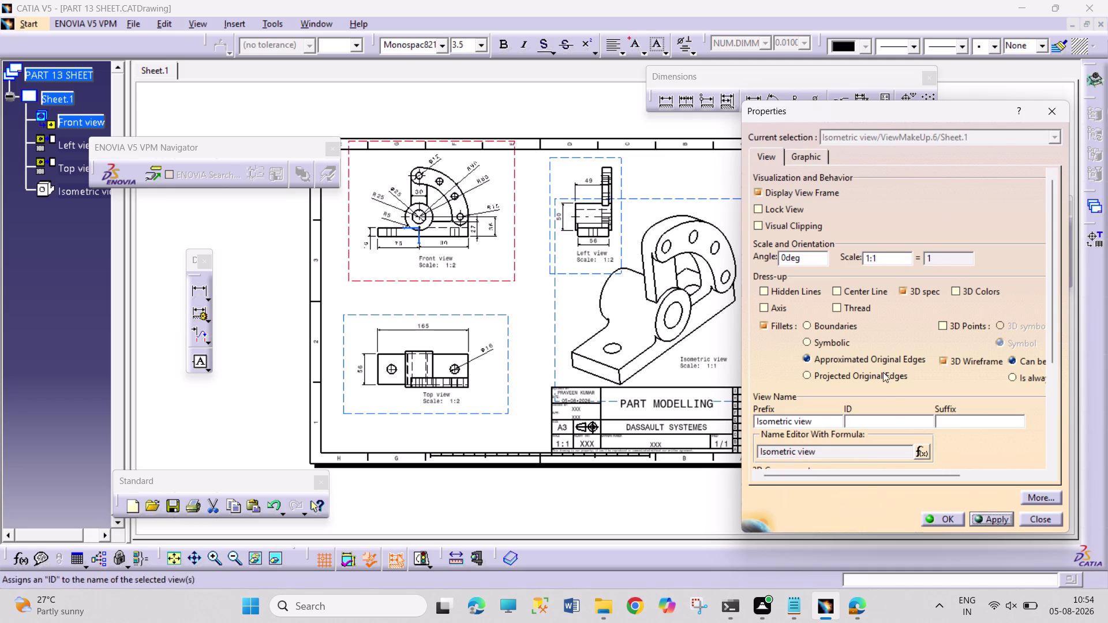
click(831, 323)
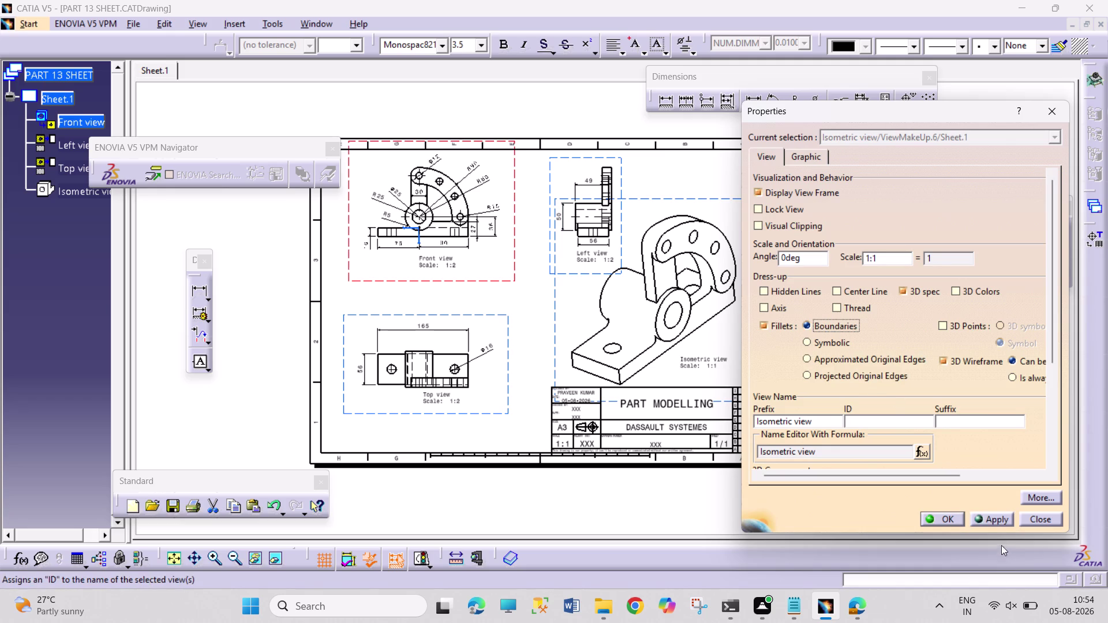
click(995, 523)
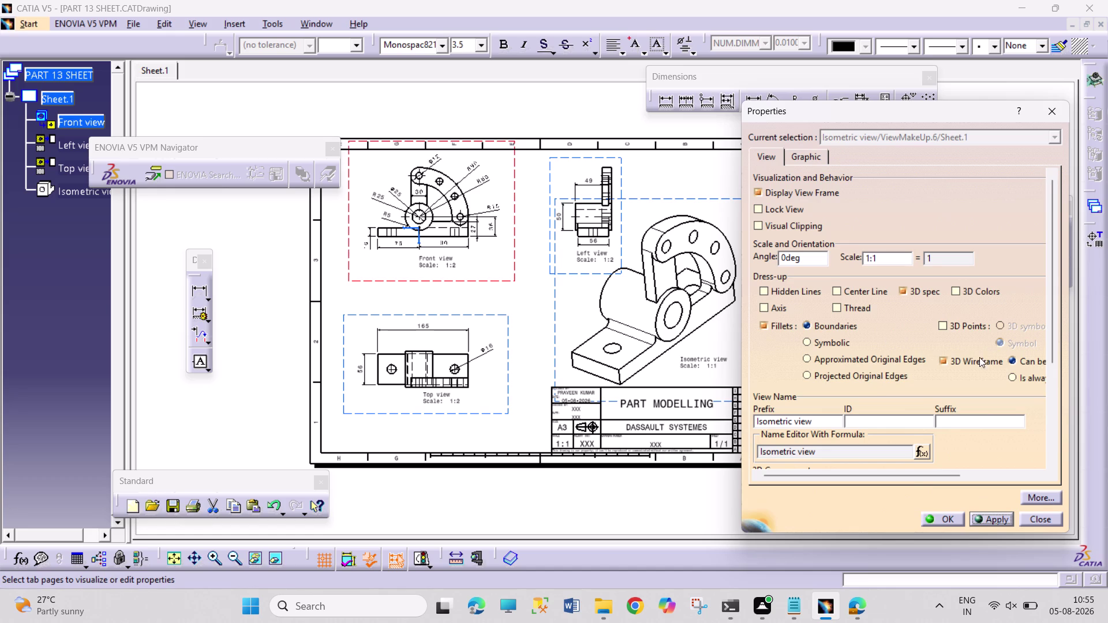
click(951, 518)
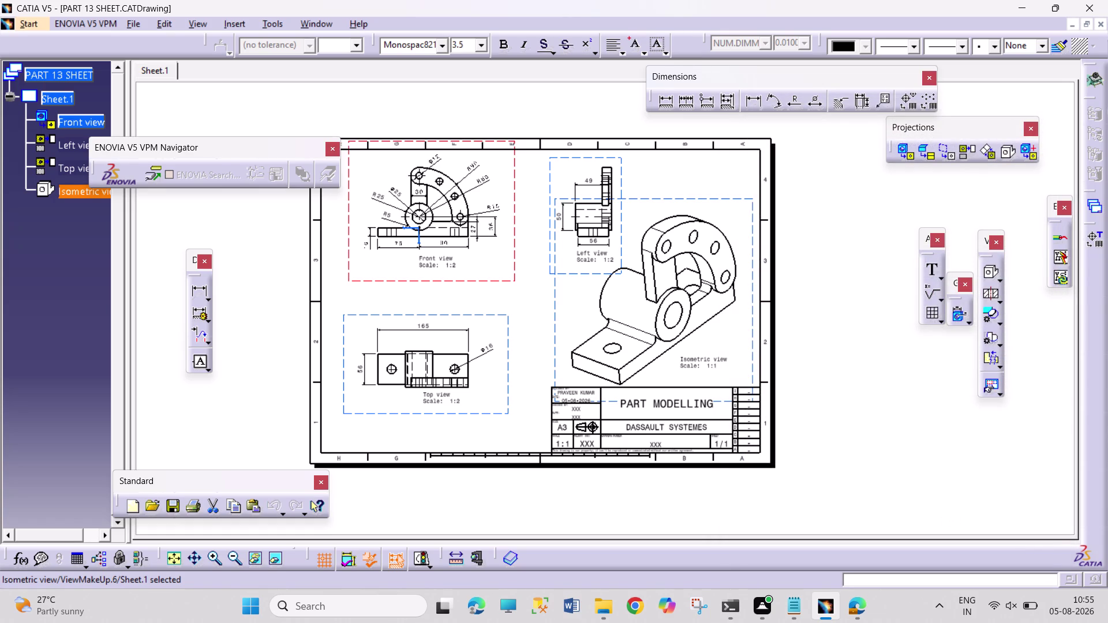
click(884, 426)
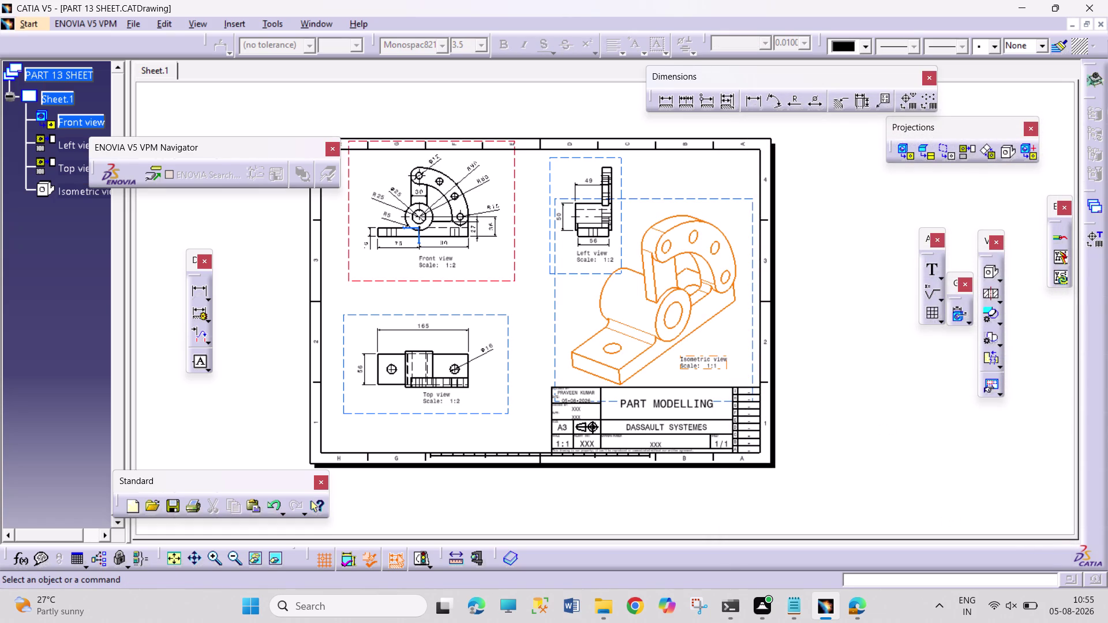